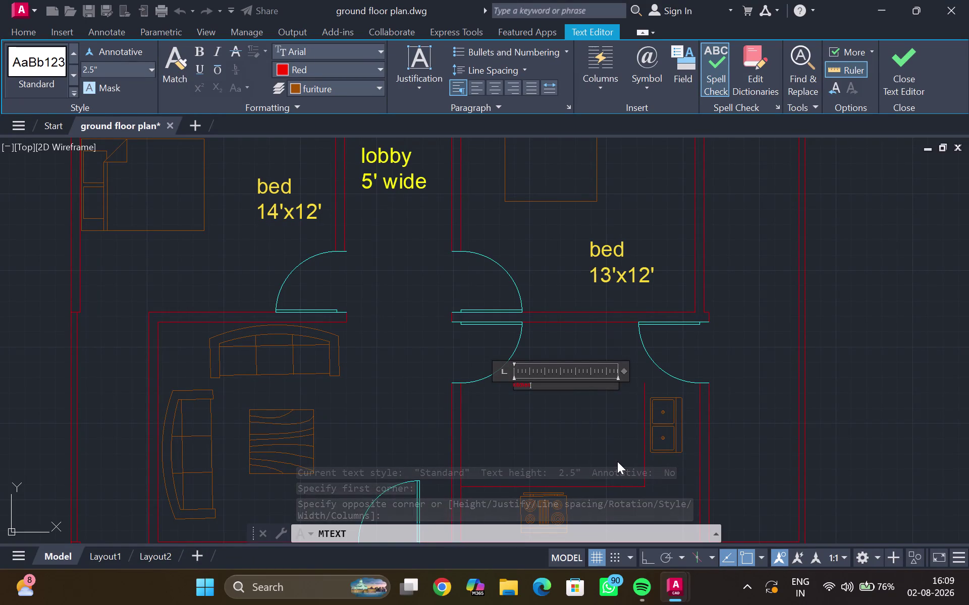
Clear the stray blank lines in the text editor and set the text colour to Yellow.
key(Return)
key(Return)
key(Return)
key(BackSpace)
key(BackSpace)
key(BackSpace)
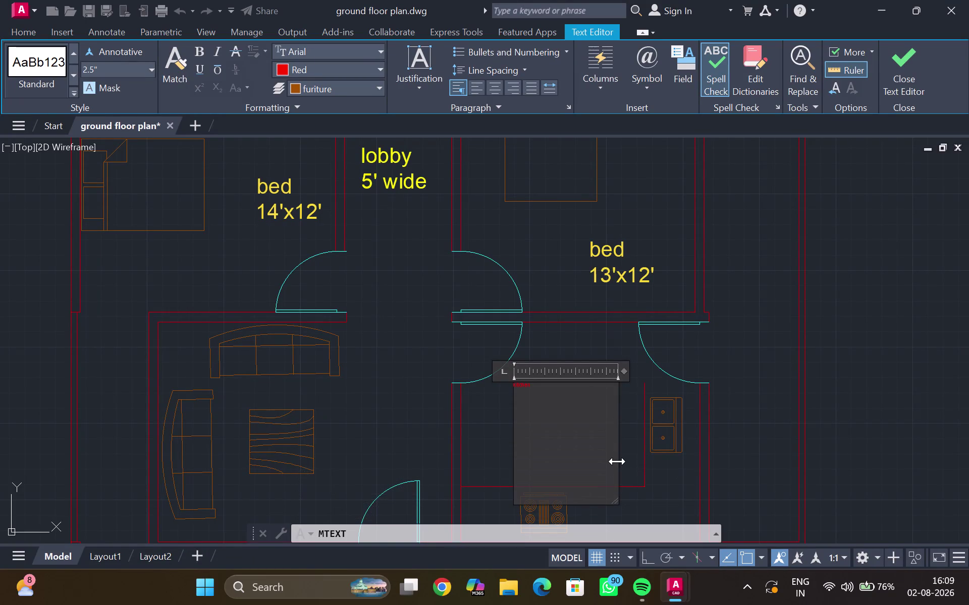
key(BackSpace)
key(BackSpace)
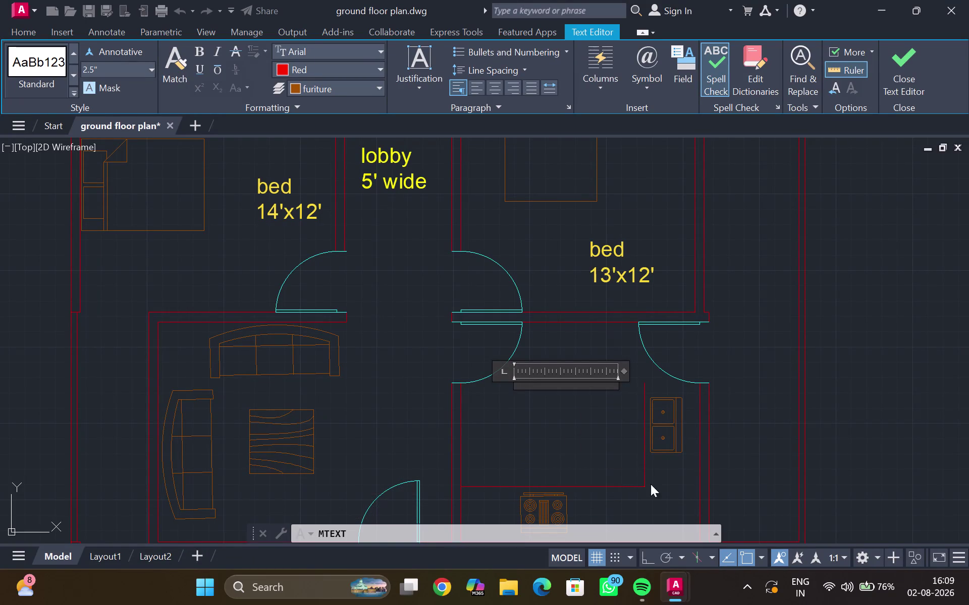
click(382, 71)
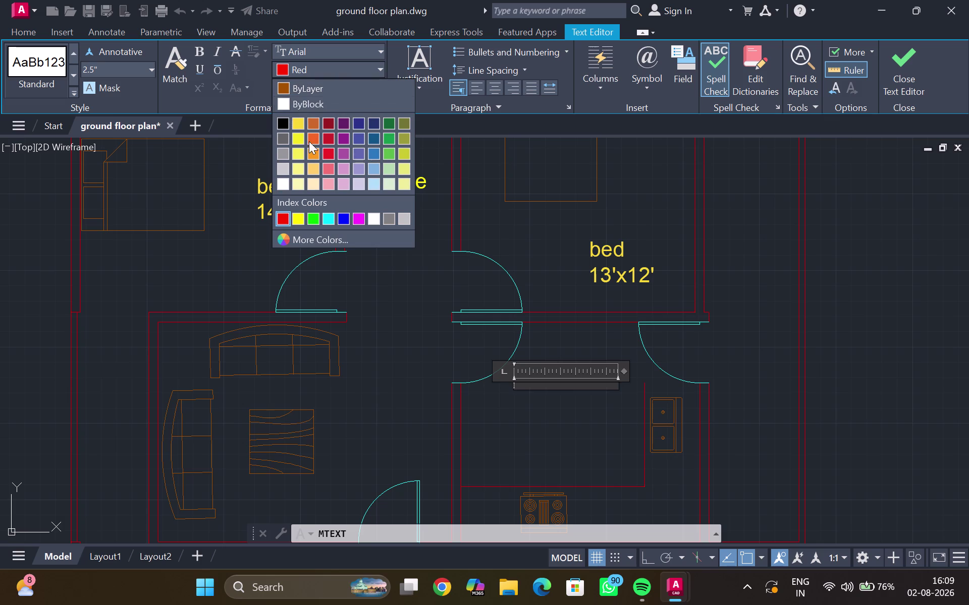
click(295, 212)
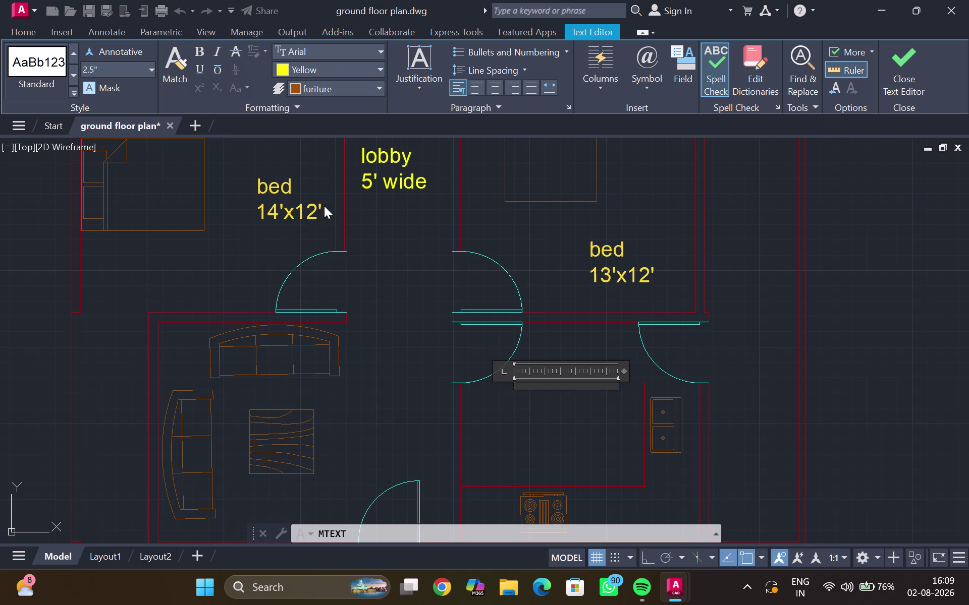
Type the kitchen label as "kitchen" with "13'x12'" on a second line.
text(kitch)
text(en)
key(Return)
text(13')
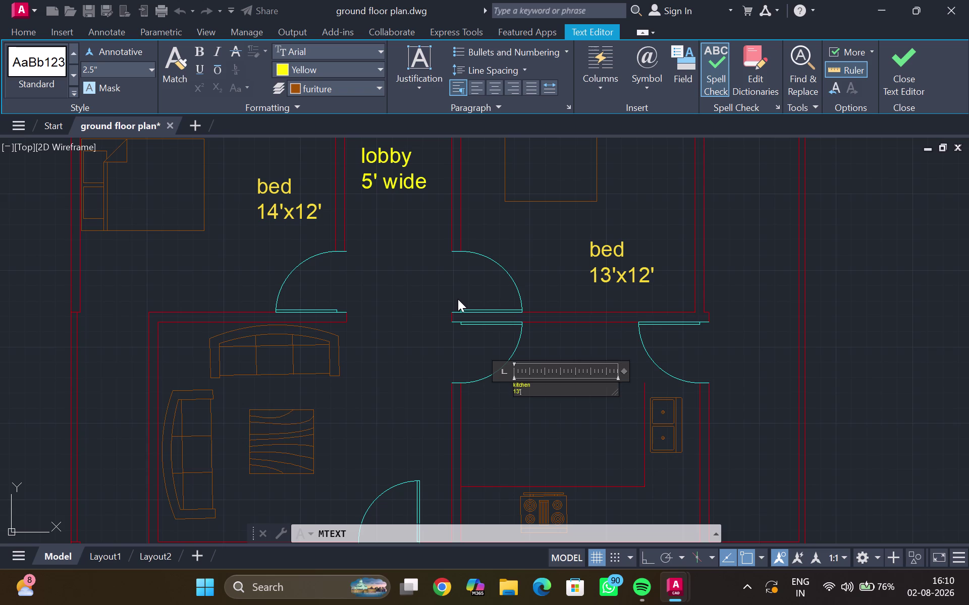
key(x)
text(12)
key(apostrophe)
drag(559, 385, 486, 371)
drag(485, 371, 487, 412)
drag(540, 394, 458, 332)
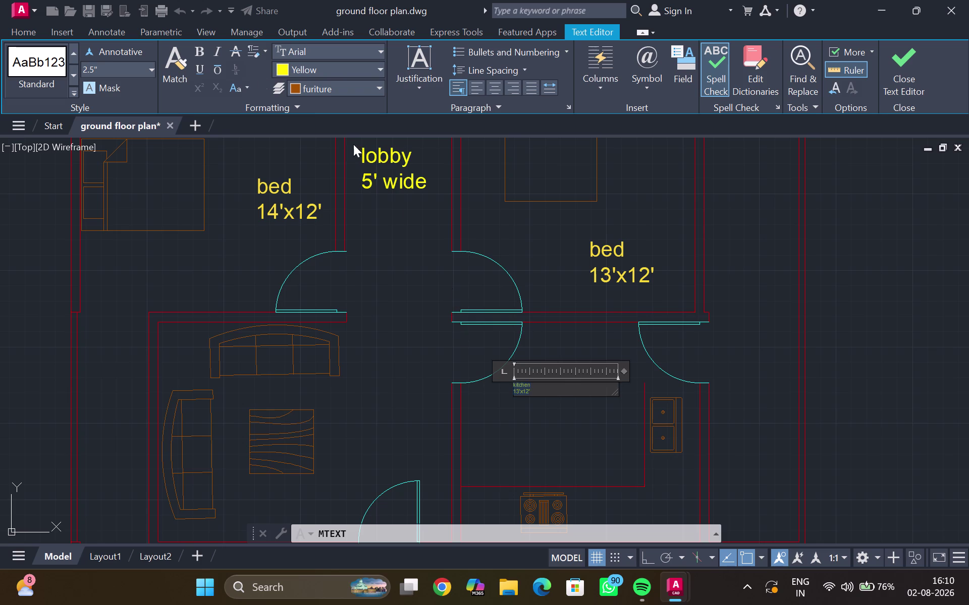
Set the kitchen label height to 10" and finish the label.
click(146, 67)
click(151, 67)
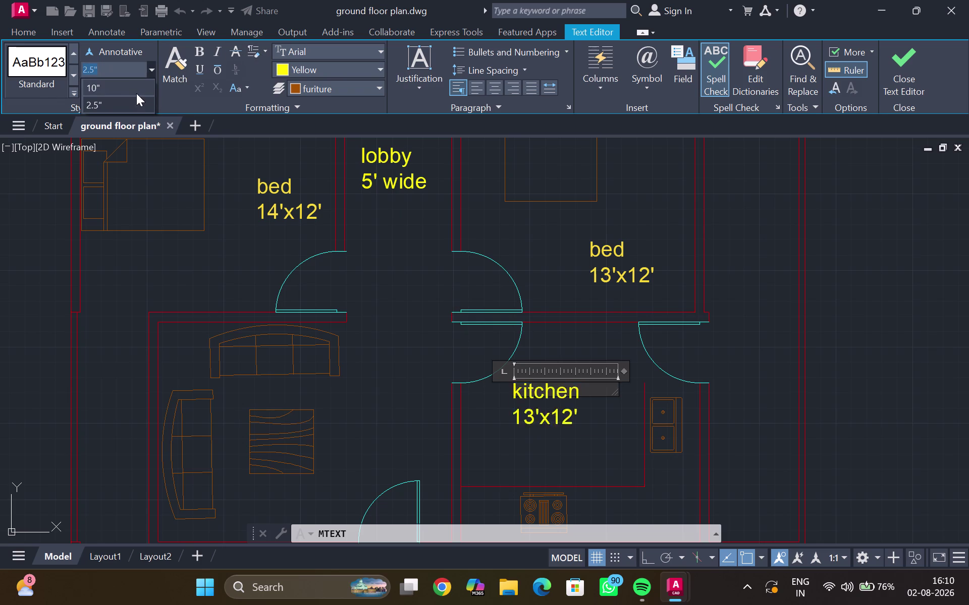
click(135, 91)
key(Return)
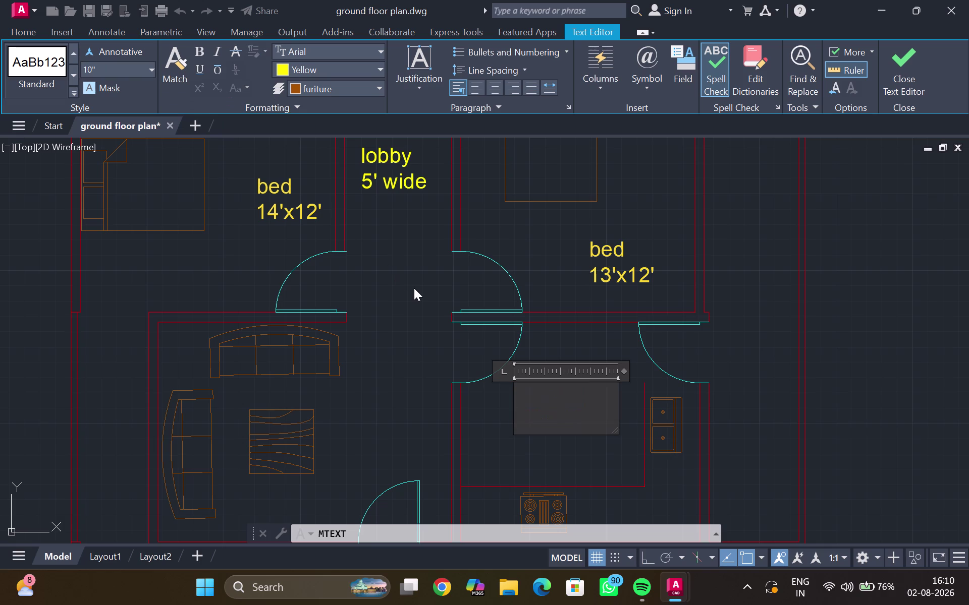
key(ctrl+z)
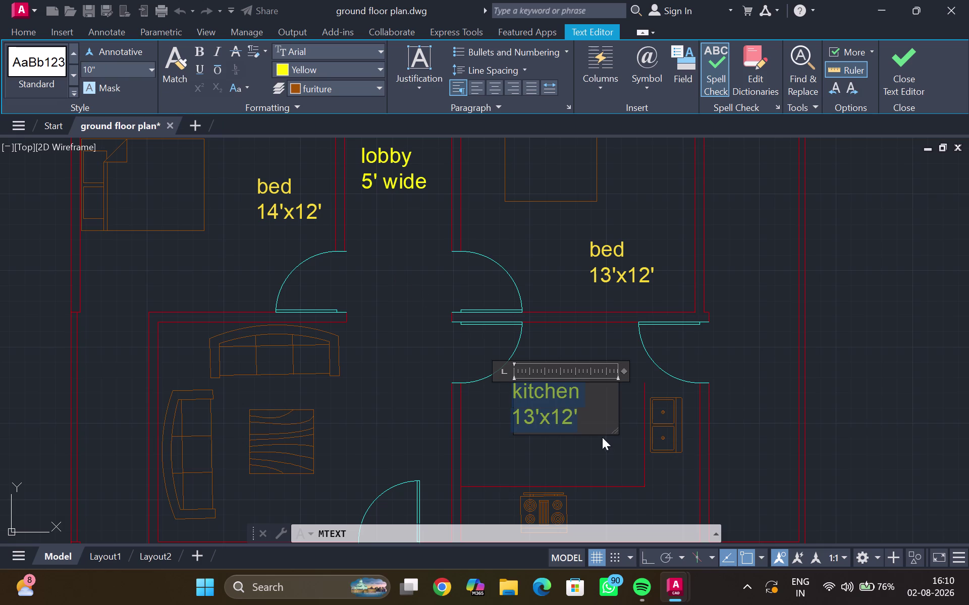
click(607, 452)
scroll(down, 3)
middle_drag(585, 418, 581, 346)
middle_drag(500, 352, 570, 365)
scroll(down, 3)
middle_drag(543, 347, 449, 286)
scroll(up, 3)
scroll(up, 3)
middle_drag(459, 335, 554, 376)
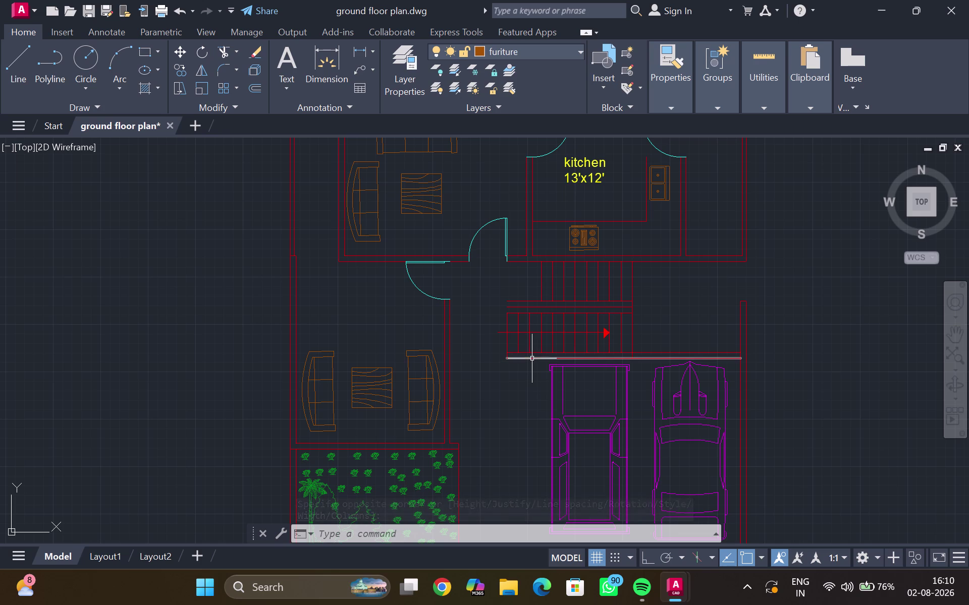
Pan down to the sofa room and staircase below the kitchen.
middle_click(485, 340)
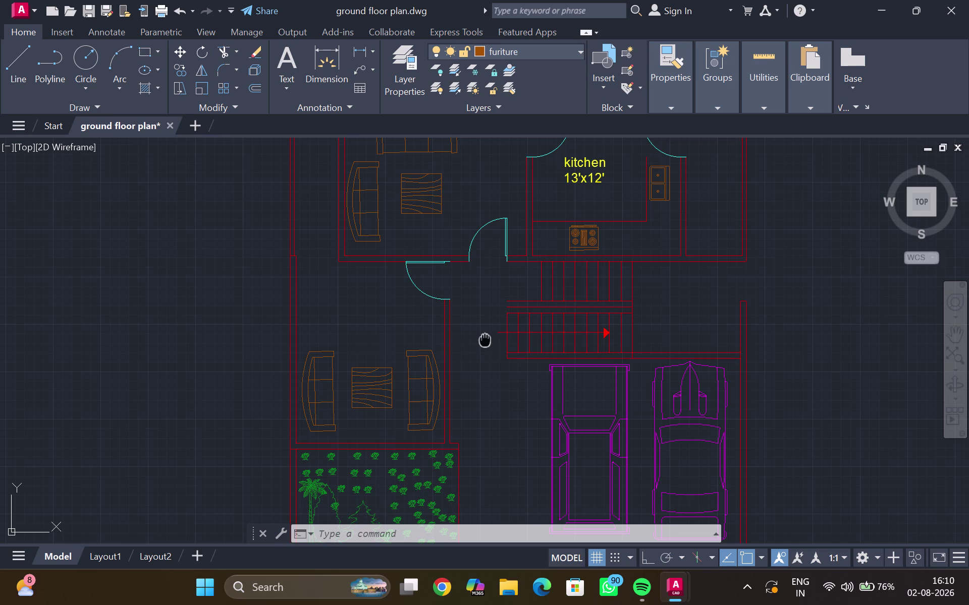
scroll(up, 3)
middle_drag(485, 299, 447, 327)
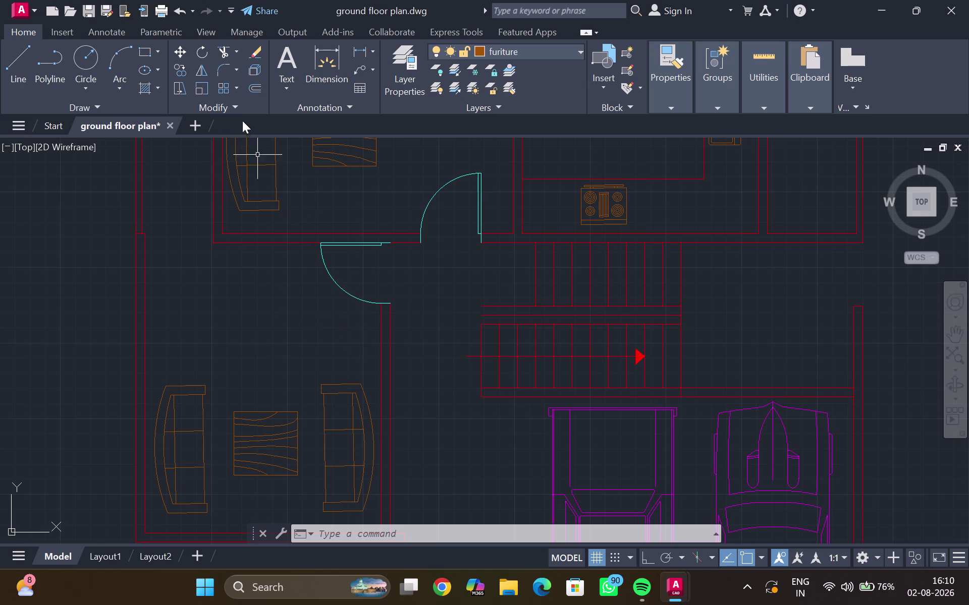
Draw a multiline text box in the sofa room and type a first draft of "drawing".
click(280, 67)
click(221, 304)
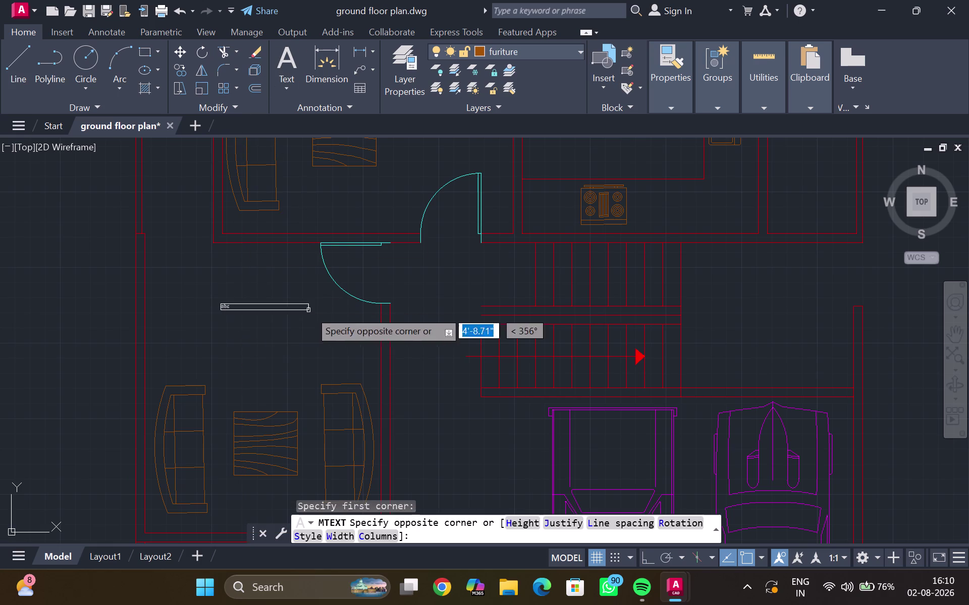
click(322, 373)
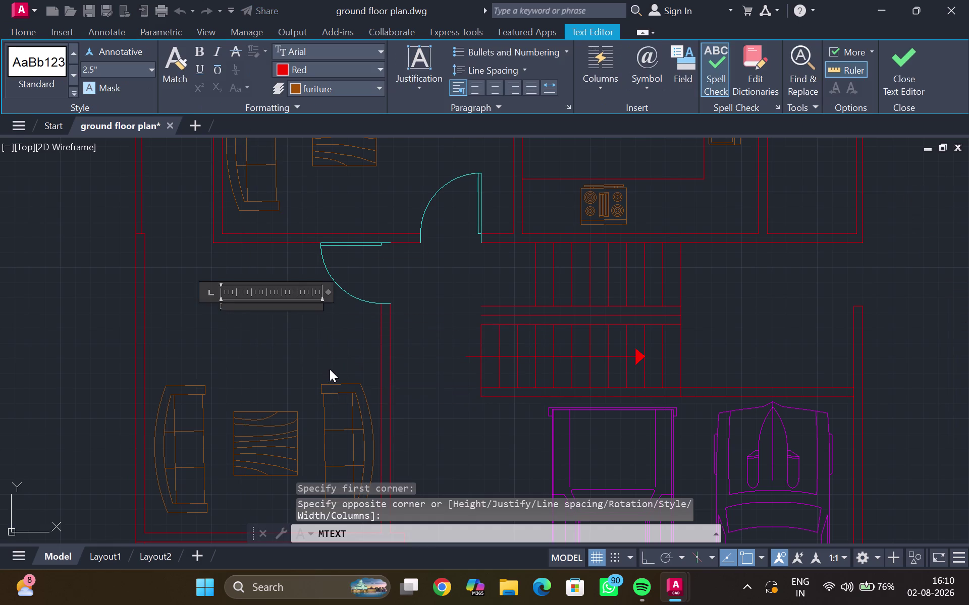
text(dra)
text(w)
text(ing)
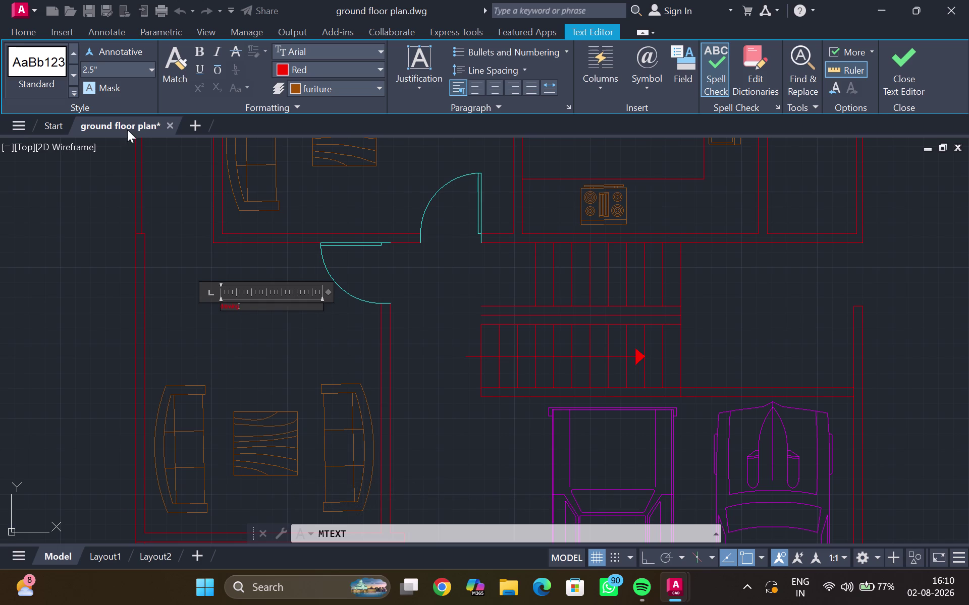
drag(249, 307, 27, 347)
key(BackSpace)
Set the text colour to Yellow and type "drawing" with "13'x16'" below it.
click(336, 71)
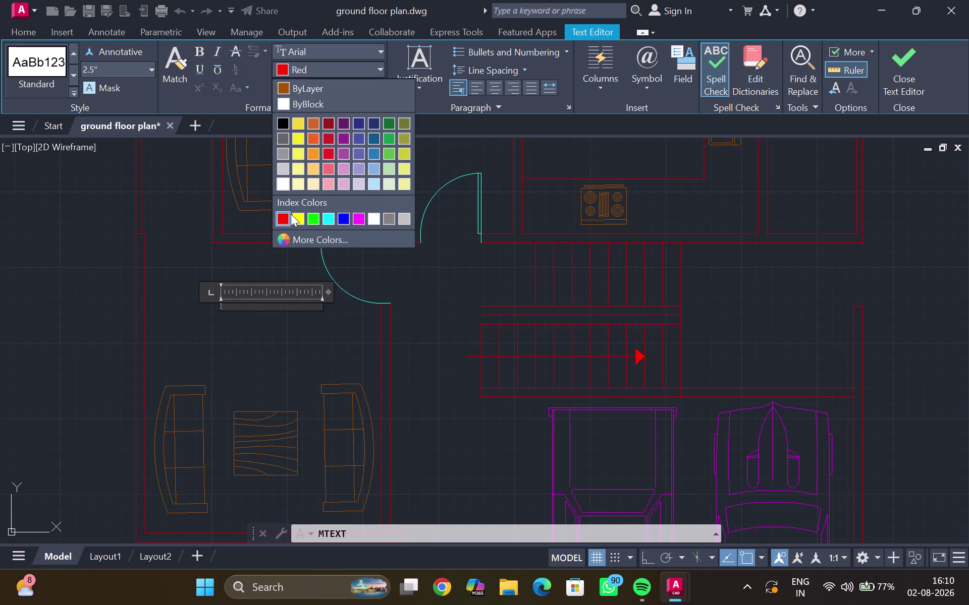
click(296, 217)
text(dr)
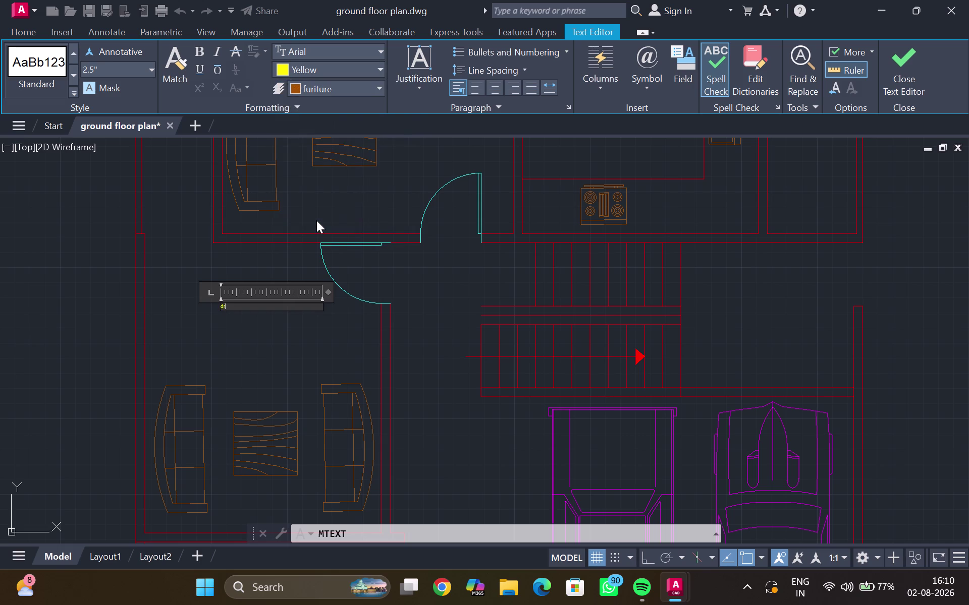
text(a)
text(win)
text(g)
key(Return)
text(1)
text(3)
key(apostrophe)
key(x)
text(1)
text(6')
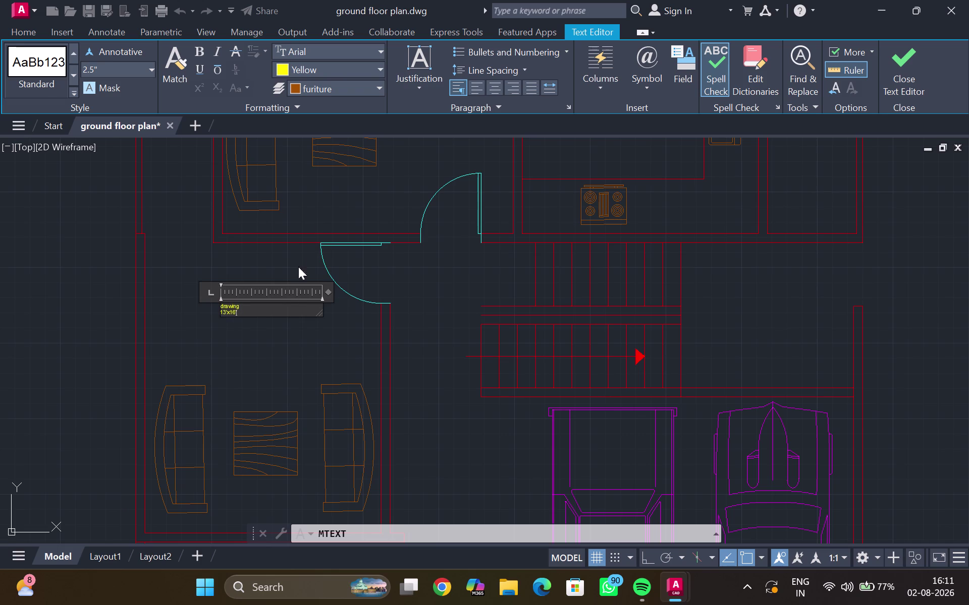
Select the label text, set its height to 10", and close the editor.
drag(287, 302, 110, 299)
drag(249, 311, 183, 297)
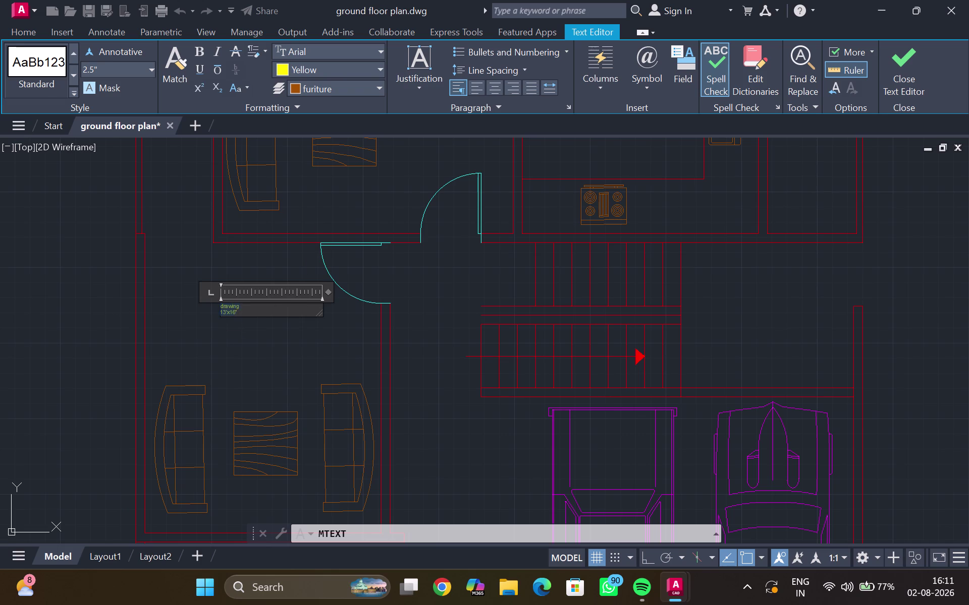
drag(183, 297, 178, 218)
drag(268, 315, 129, 258)
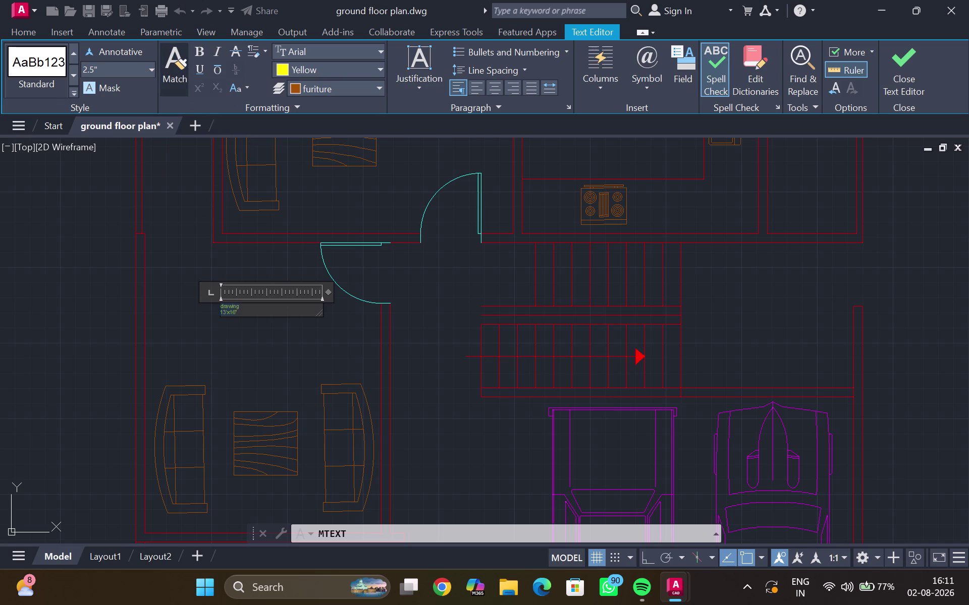
click(151, 71)
click(115, 90)
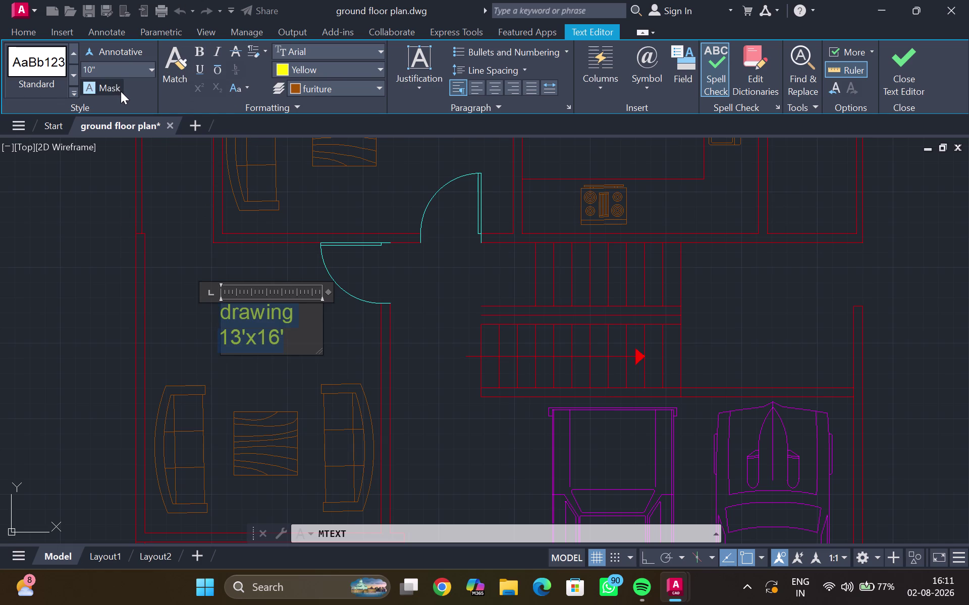
click(190, 347)
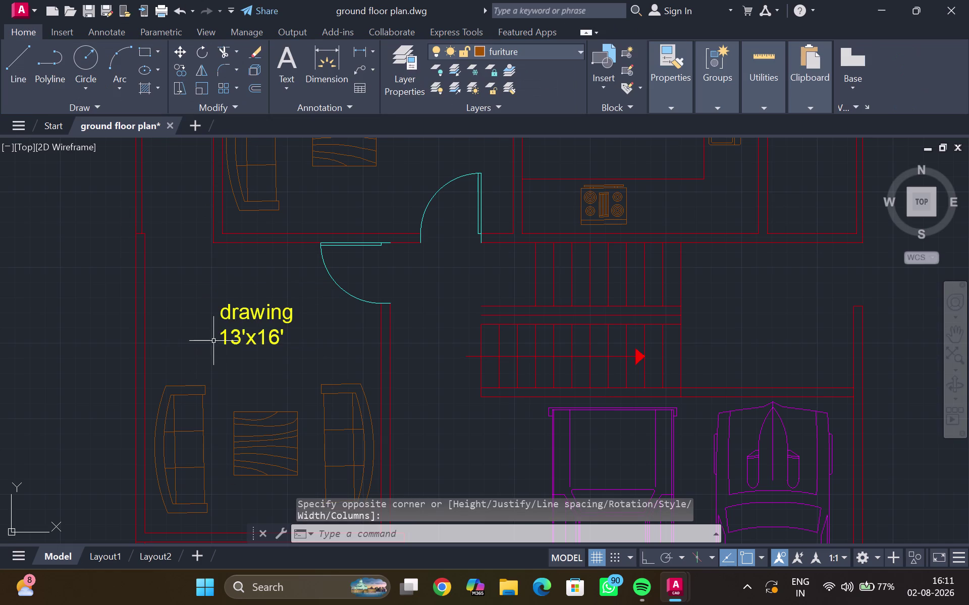
Zoom out over the whole labelled plan, then zoom back in on the bedrooms and kitchen.
scroll(down, 3)
middle_drag(265, 334, 270, 384)
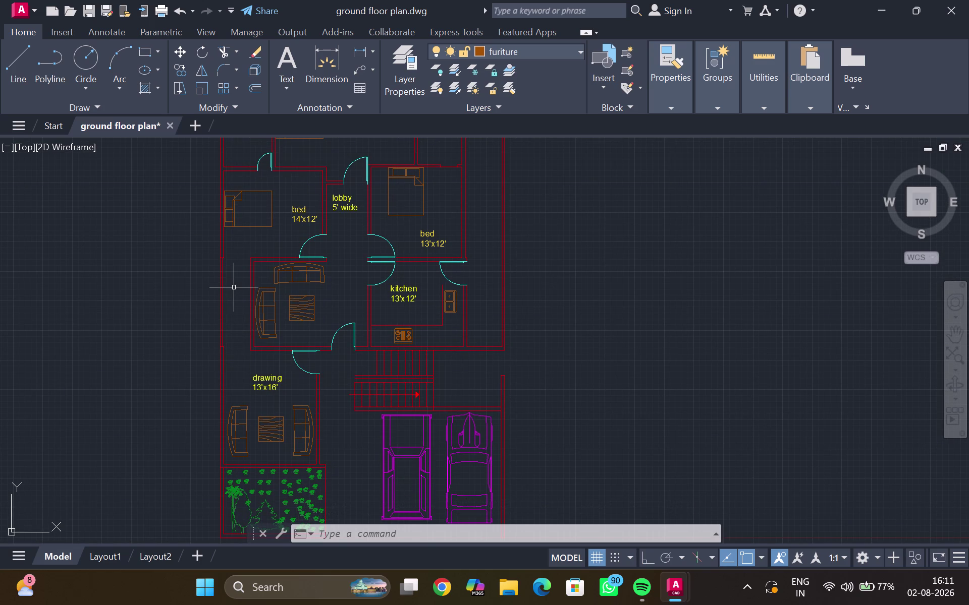
scroll(up, 3)
middle_drag(235, 286, 243, 342)
scroll(up, 3)
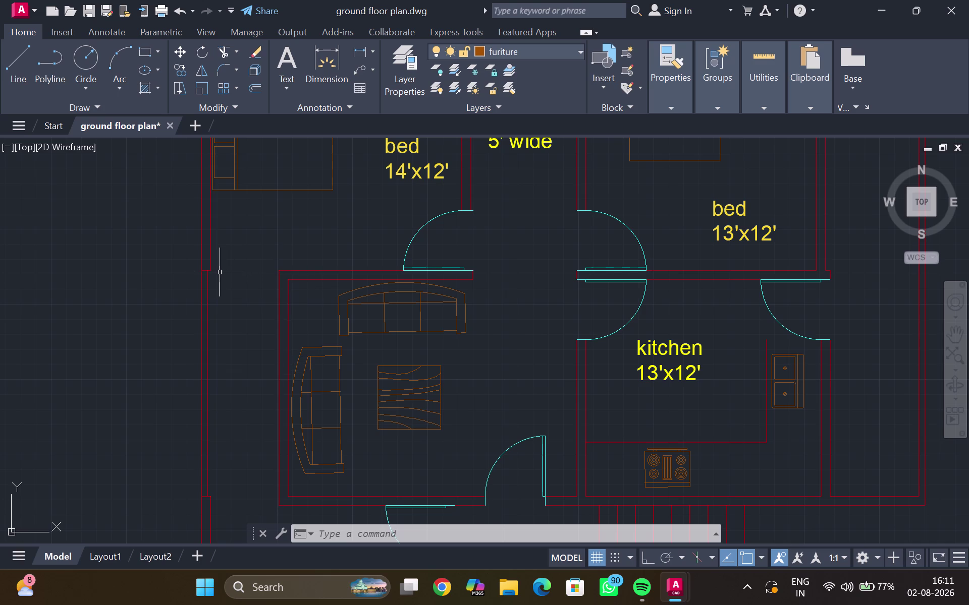
Draw a 2" line from the wall corner, then cancel the line command.
key(l)
key(Return)
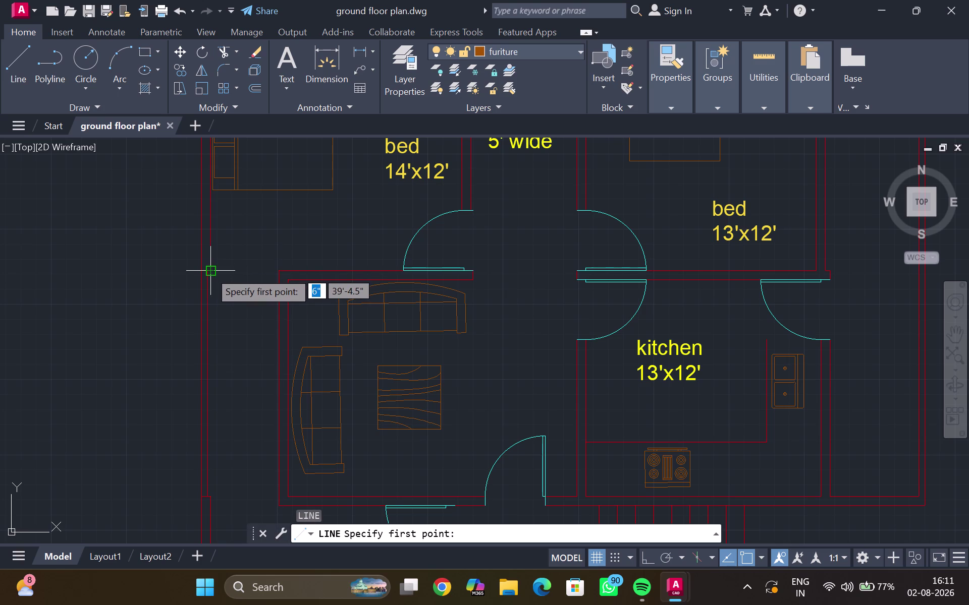
click(209, 271)
click(274, 269)
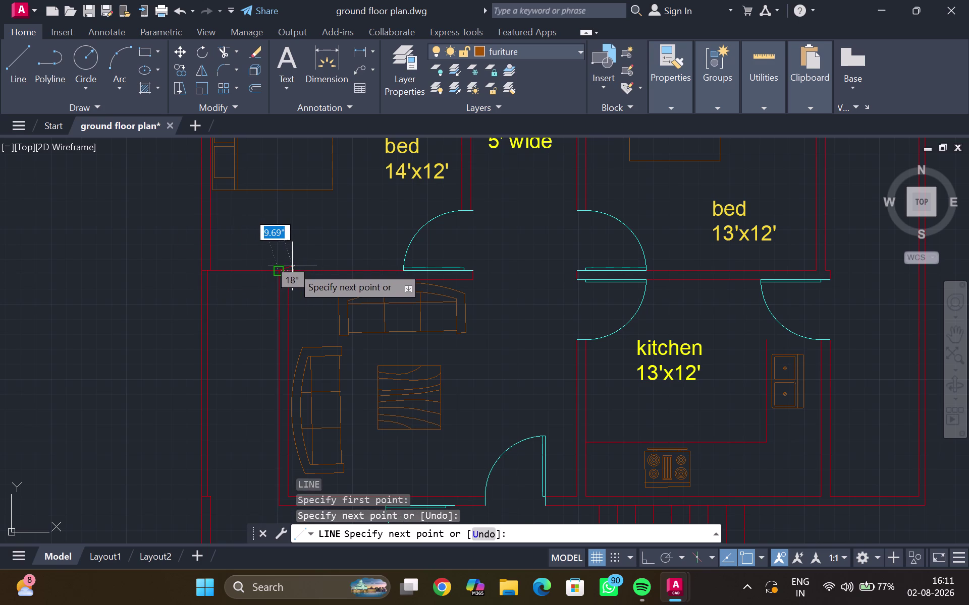
key(2)
key(shift+quotedbl)
key(Return)
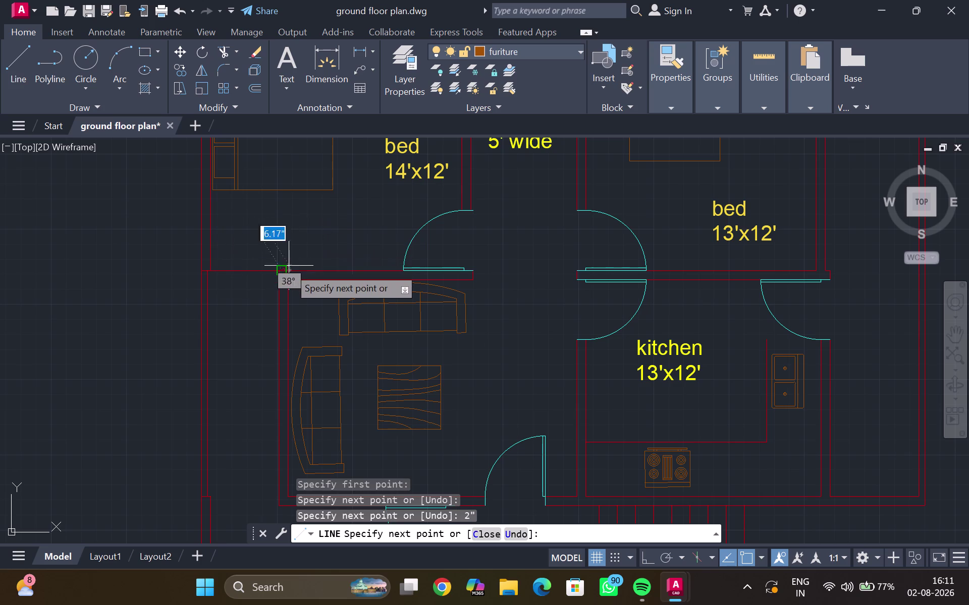
key(Escape)
Zoom in and delete the stray short line.
scroll(up, 3)
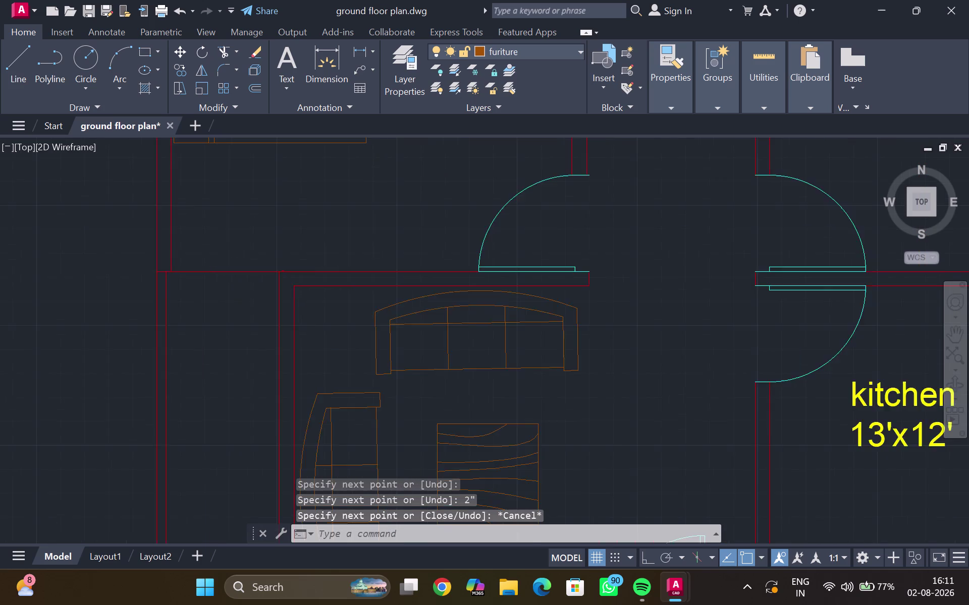
scroll(up, 3)
scroll(up, 3)
scroll(up, 3)
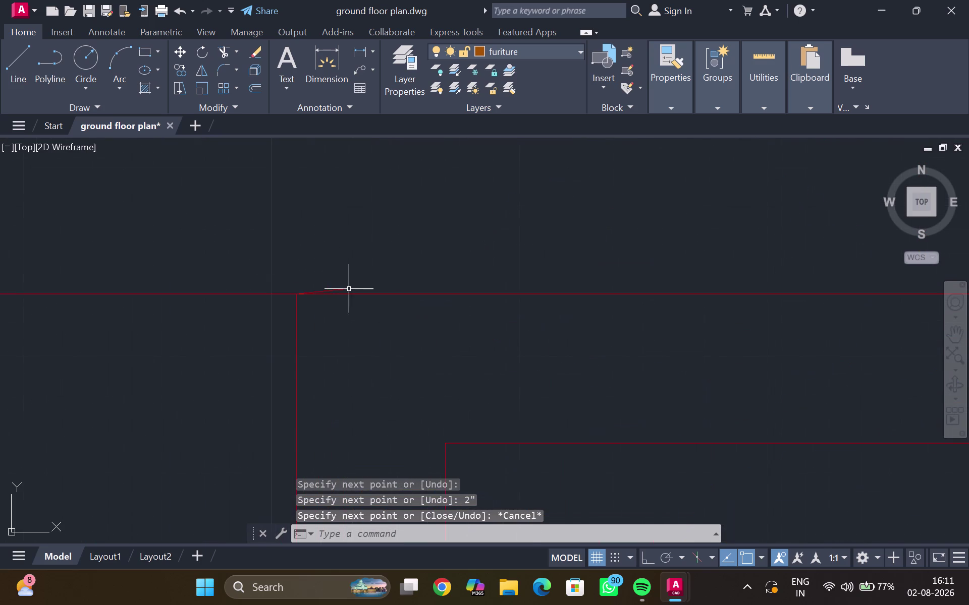
click(344, 289)
key(Delete)
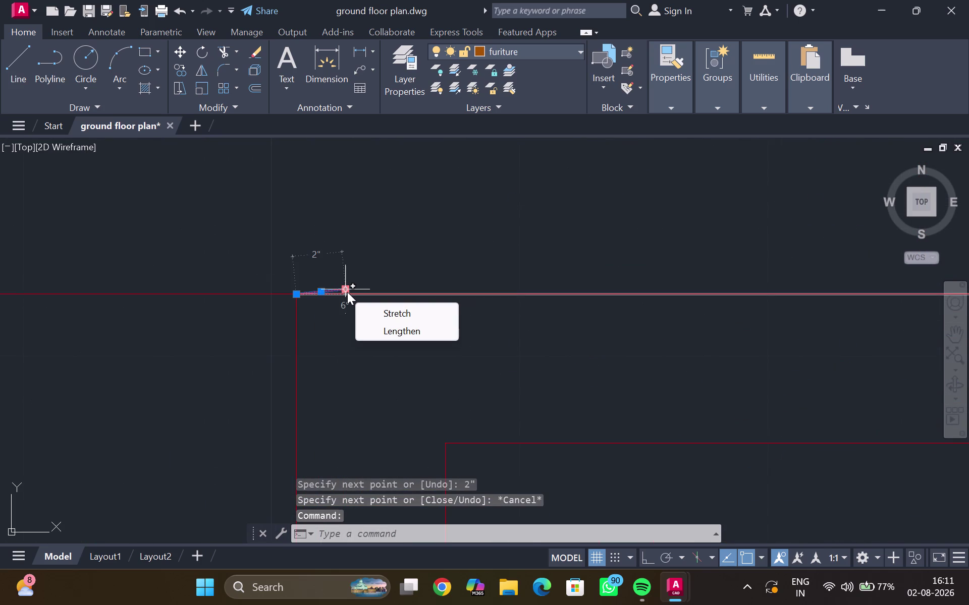
key(Delete)
key(BackSpace)
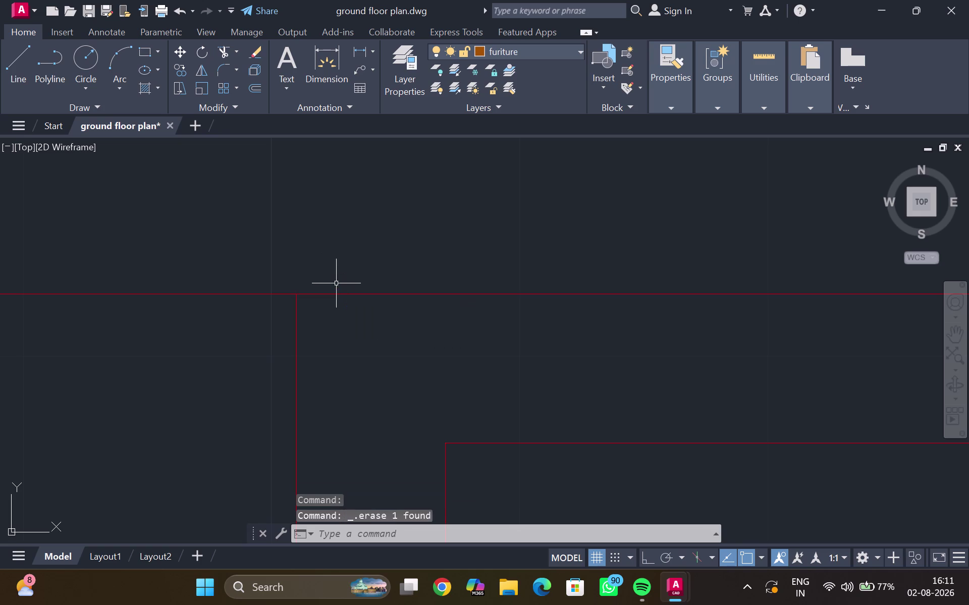
Draw a new 2" line starting at the wall corner.
key(l)
key(Return)
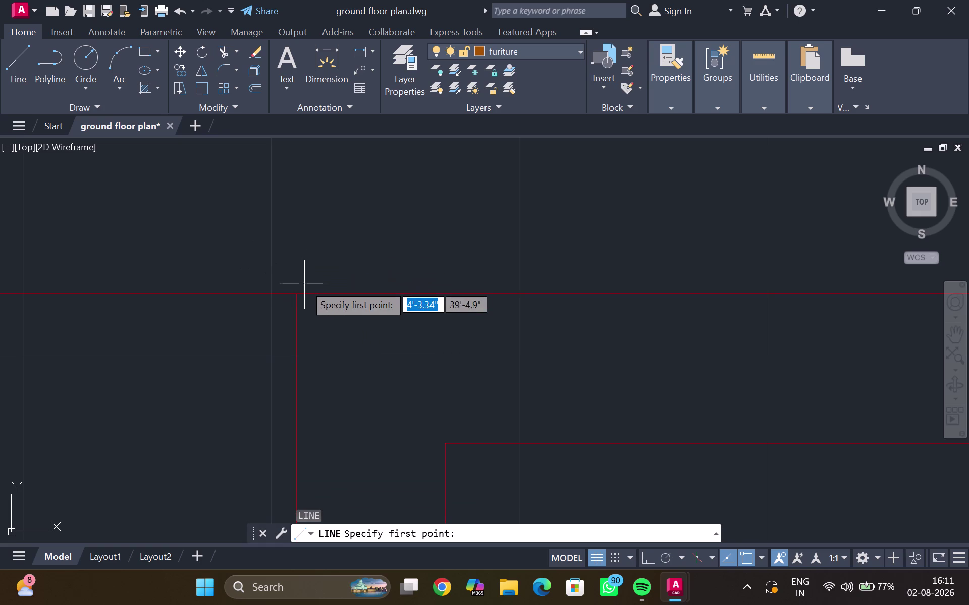
click(297, 296)
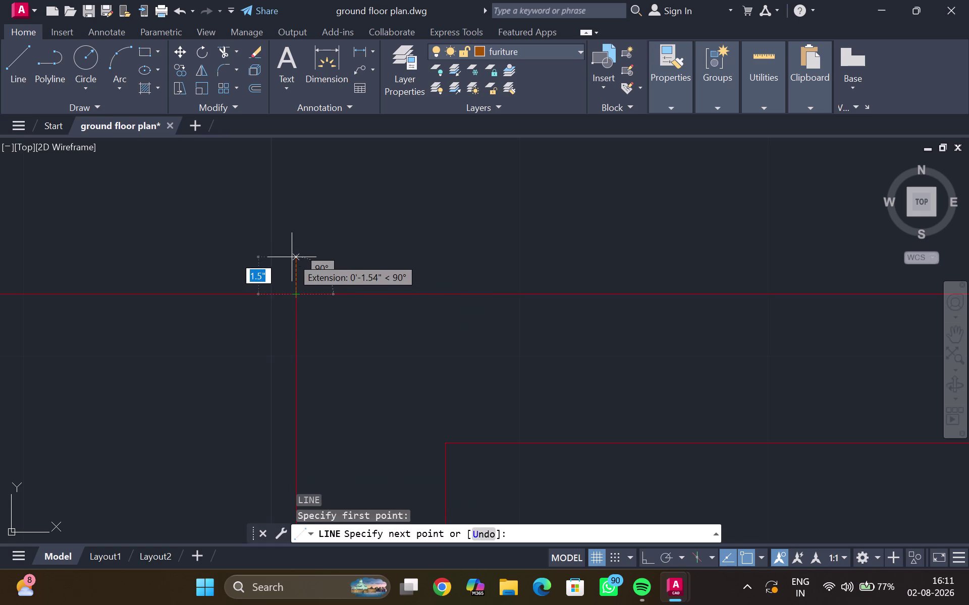
text(2')
key(BackSpace)
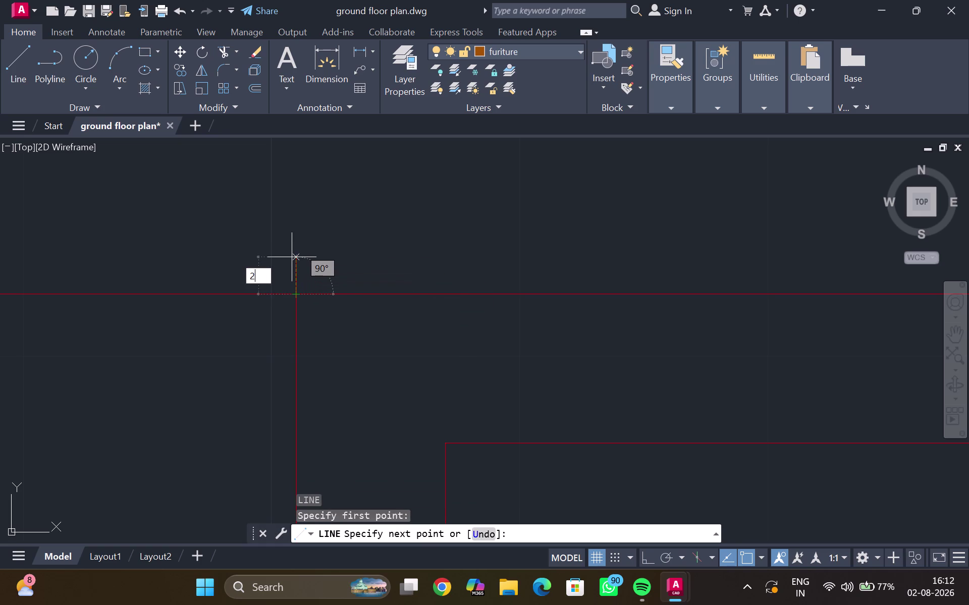
key(shift+quotedbl)
key(Return)
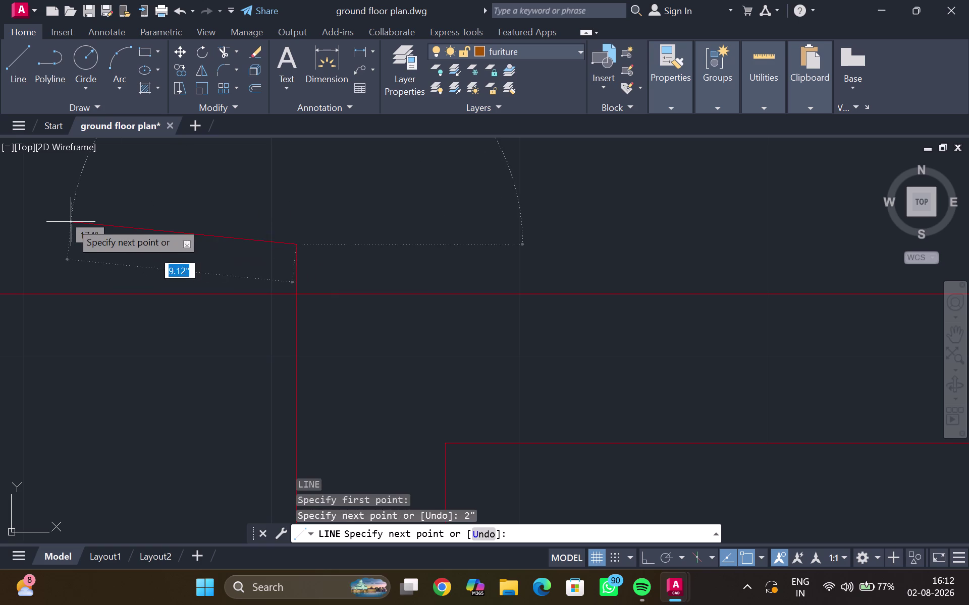
Shift the view across the plan, turn on Ortho mode, and end the line.
scroll(down, 3)
middle_drag(34, 248, 251, 241)
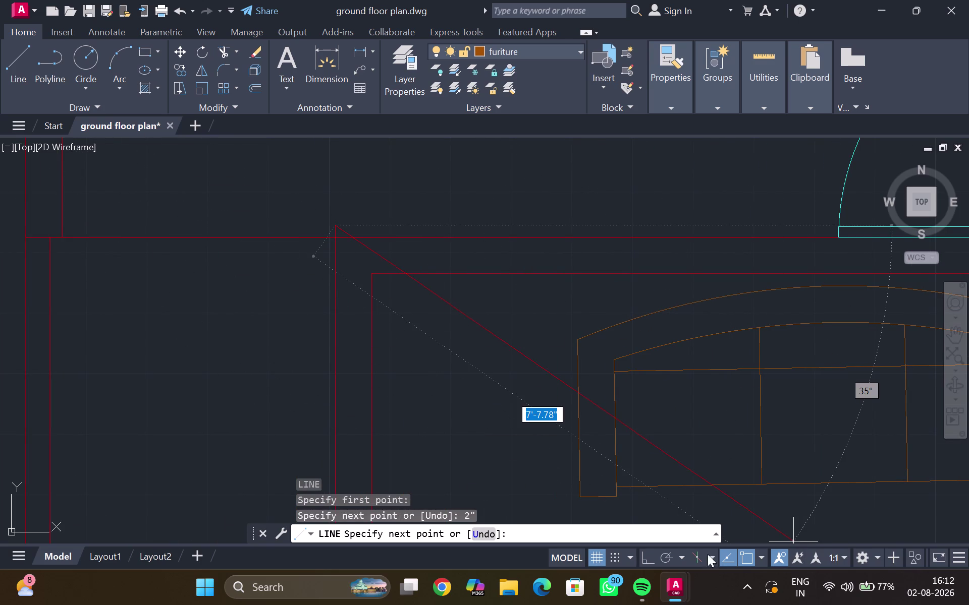
click(645, 557)
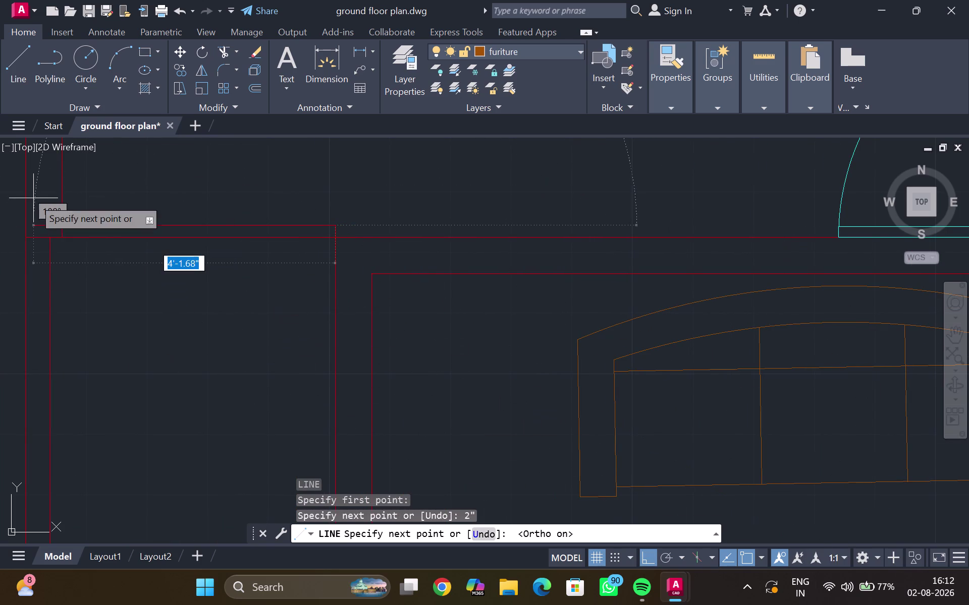
click(38, 200)
key(Escape)
Trim away the extra line piece with TRIM.
key(t)
key(e)
key(Return)
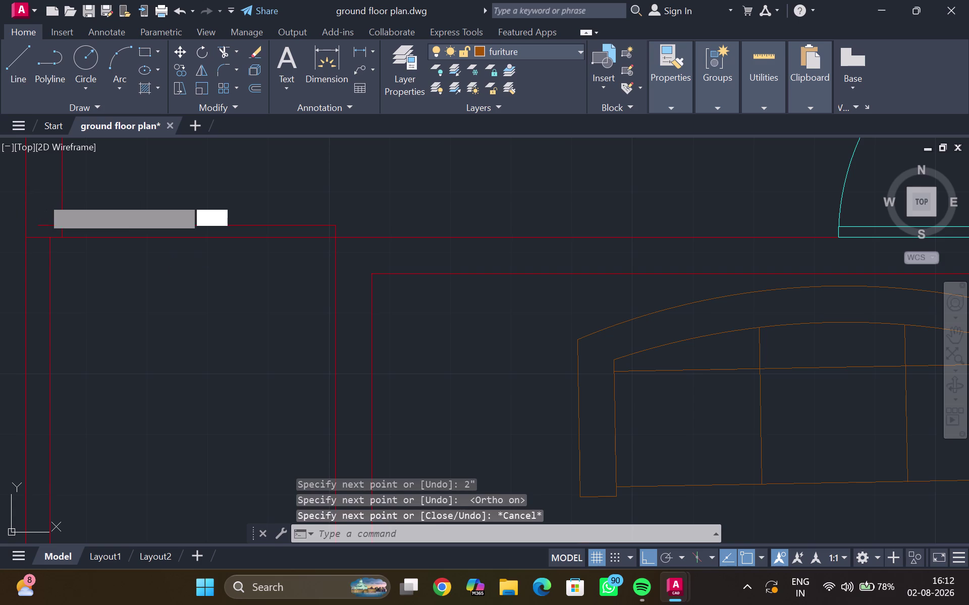
key(Escape)
text(tr)
key(Return)
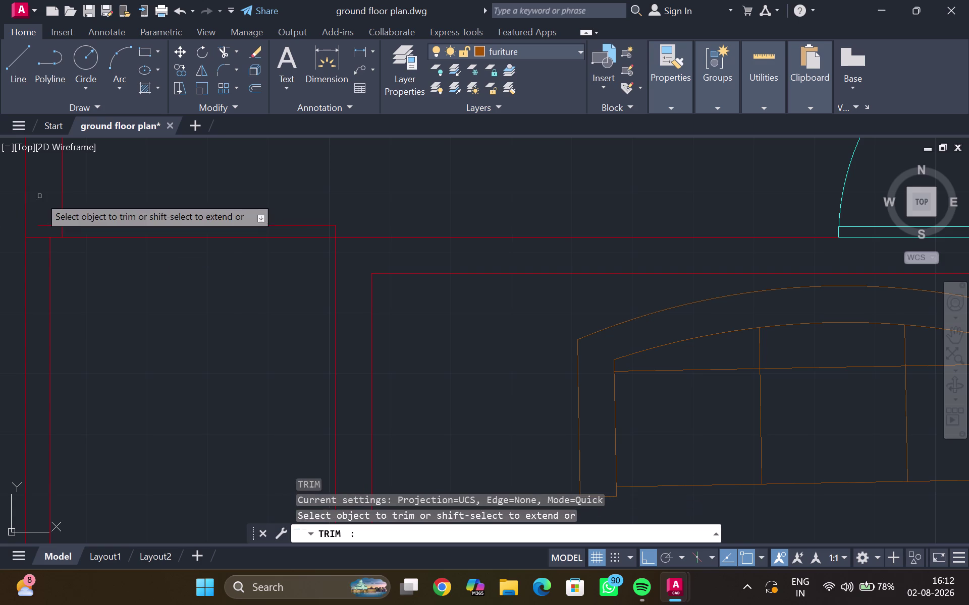
click(49, 224)
scroll(down, 3)
key(Escape)
Draw a wall line near the doorway from the left wall to the inner wall corner.
middle_drag(62, 344, 65, 331)
scroll(up, 3)
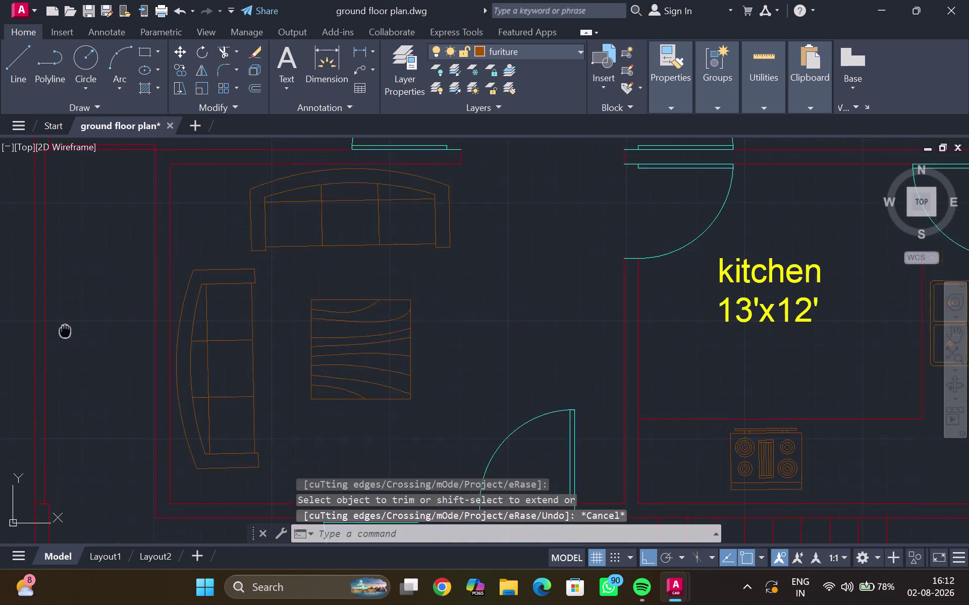
middle_drag(65, 331, 75, 274)
middle_drag(82, 430, 79, 318)
middle_drag(96, 359, 93, 337)
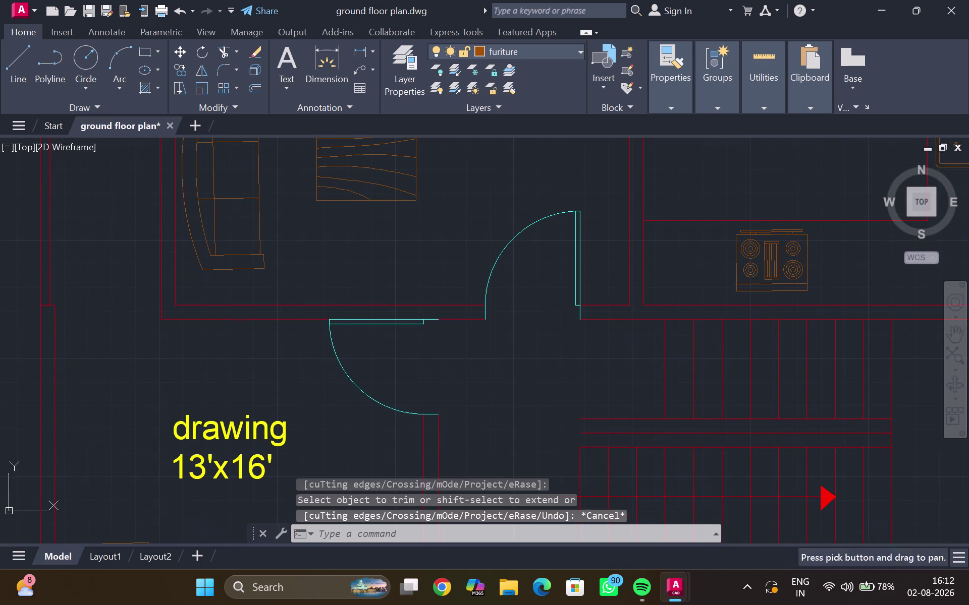
key(l)
key(Return)
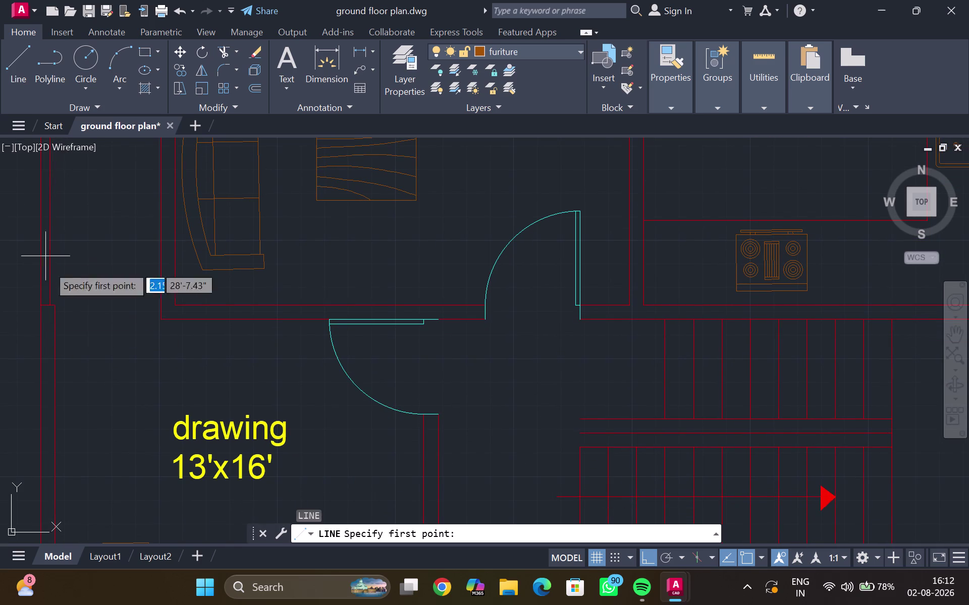
click(55, 305)
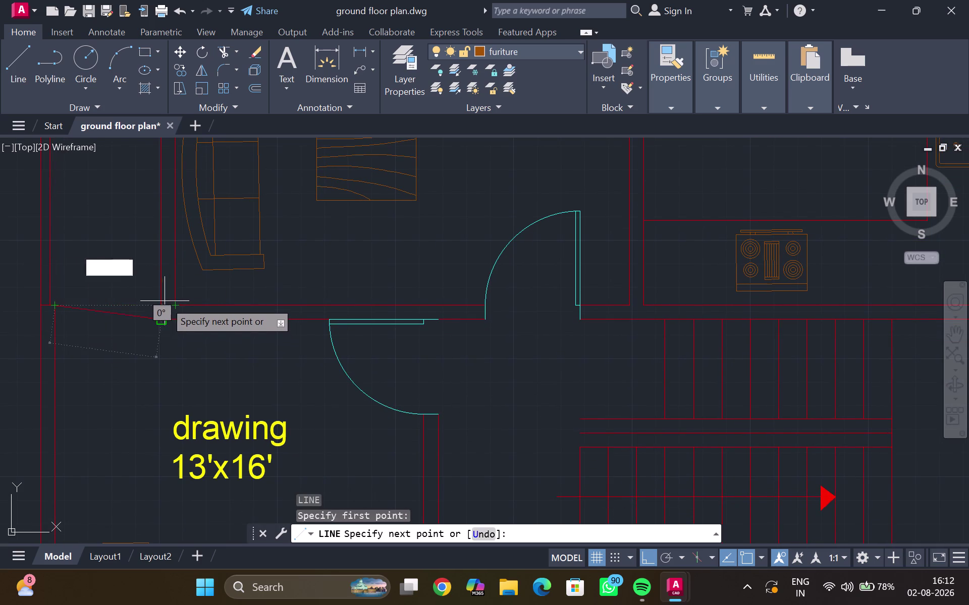
click(172, 304)
key(Escape)
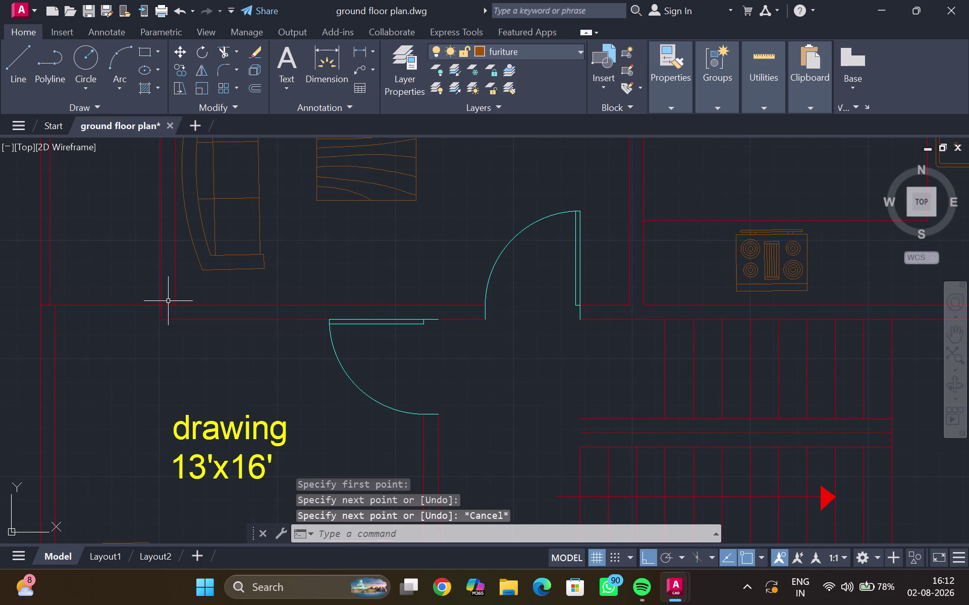
Trim the overhanging wall segment and begin offsetting the new short wall line.
key(t)
key(r)
key(Return)
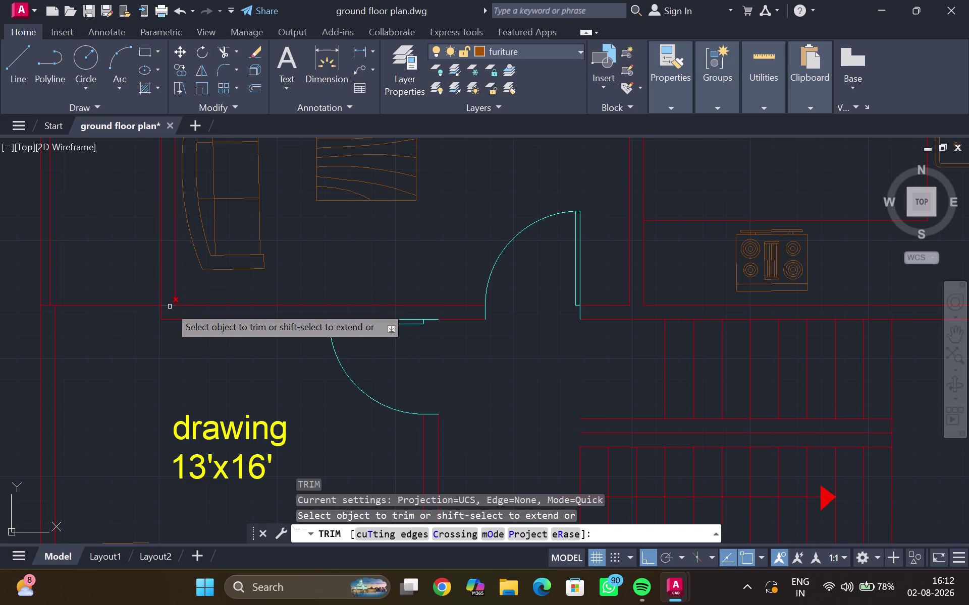
click(170, 306)
key(Escape)
click(139, 307)
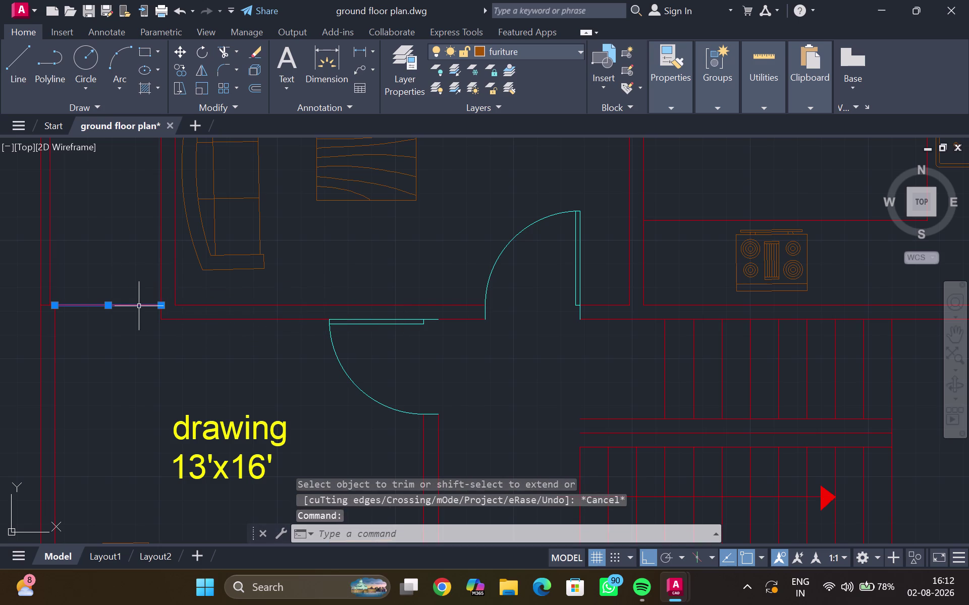
key(o)
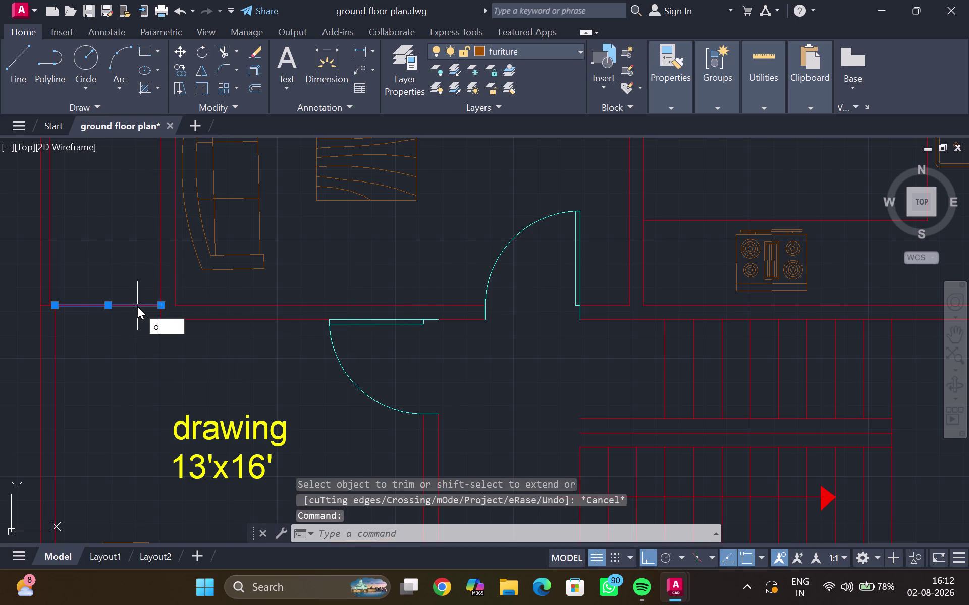
key(Return)
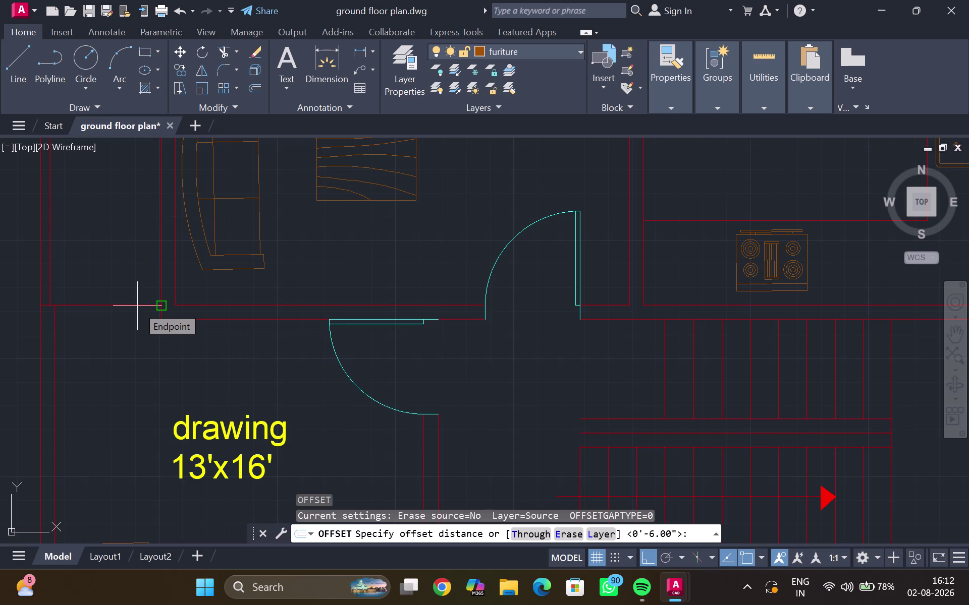
Offset the doorway wall line by 2 inches.
key(2)
key(shift+quotedbl)
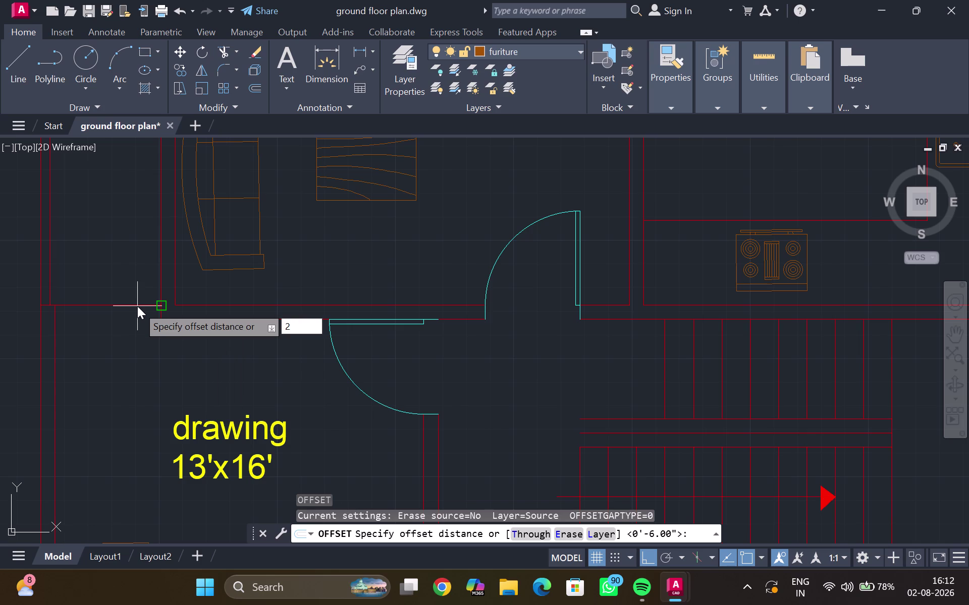
key(Return)
click(119, 327)
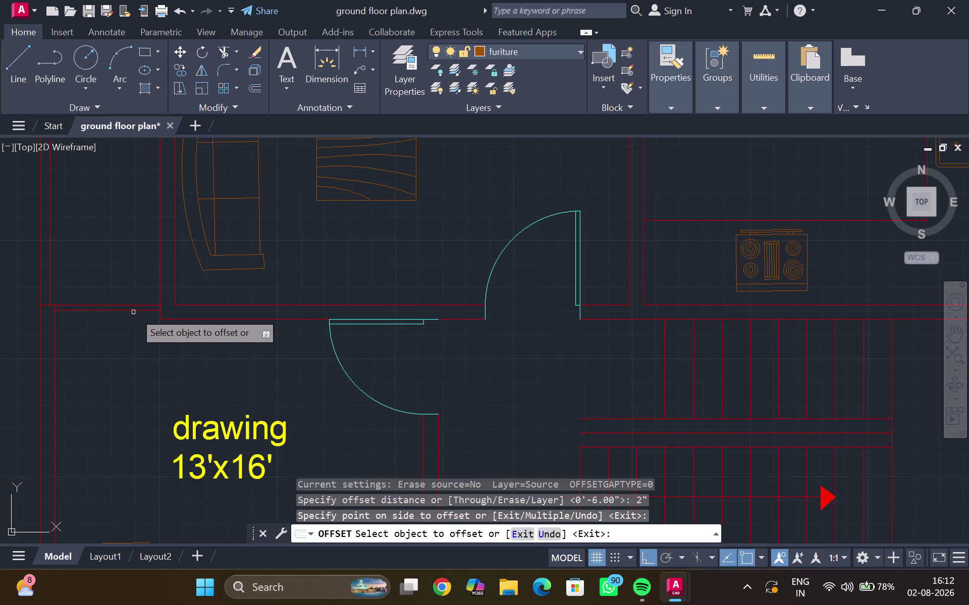
click(134, 312)
click(130, 323)
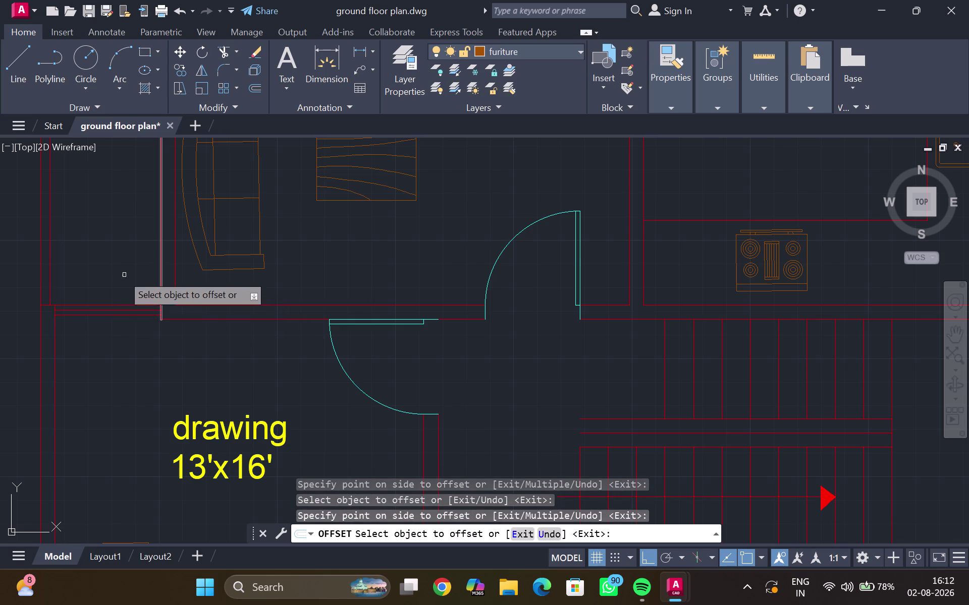
key(Escape)
Offset the top-left wall line by 2 inches, placing the copy above it.
scroll(down, 3)
middle_drag(112, 245, 109, 317)
scroll(up, 3)
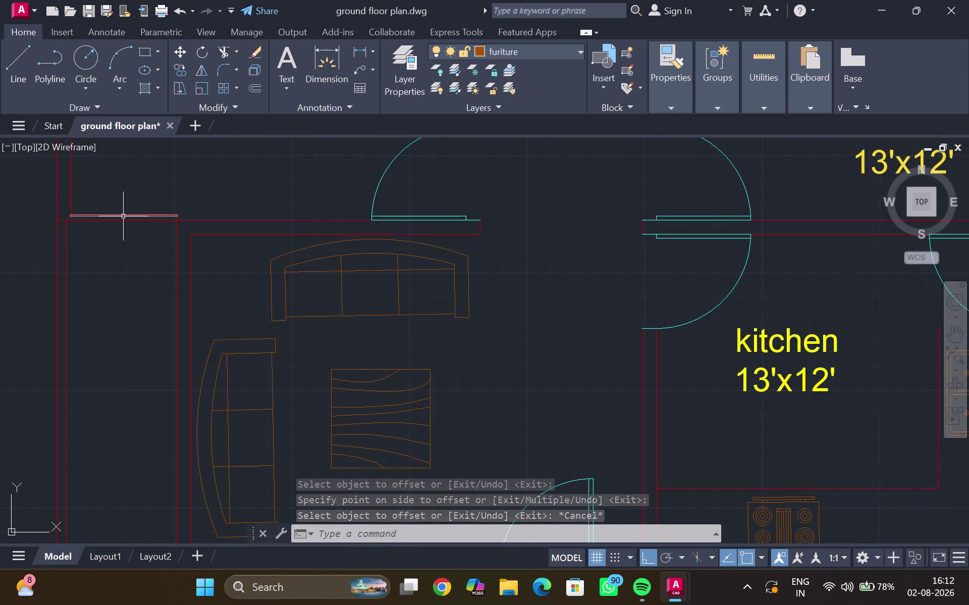
key(o)
key(Return)
scroll(up, 3)
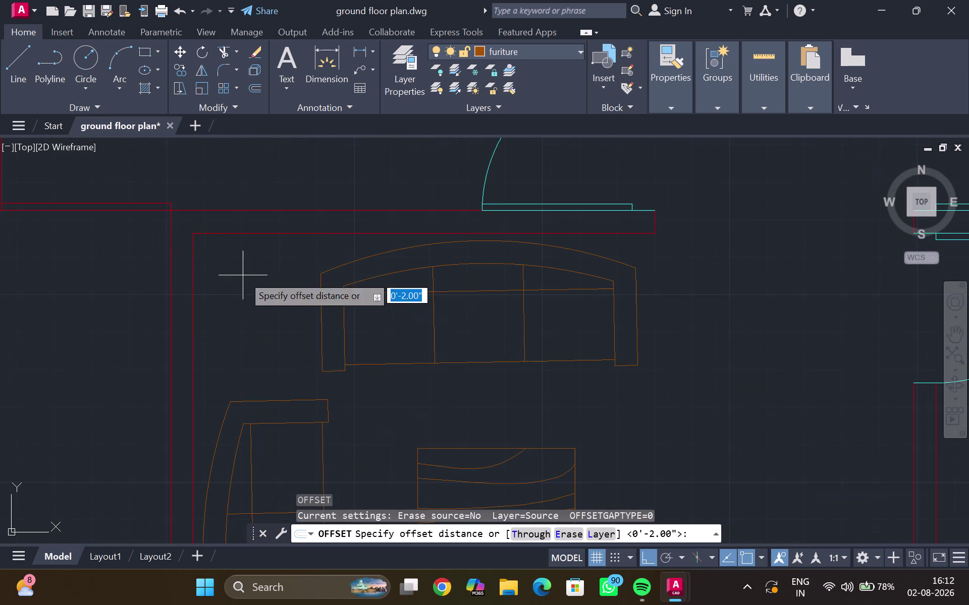
click(121, 203)
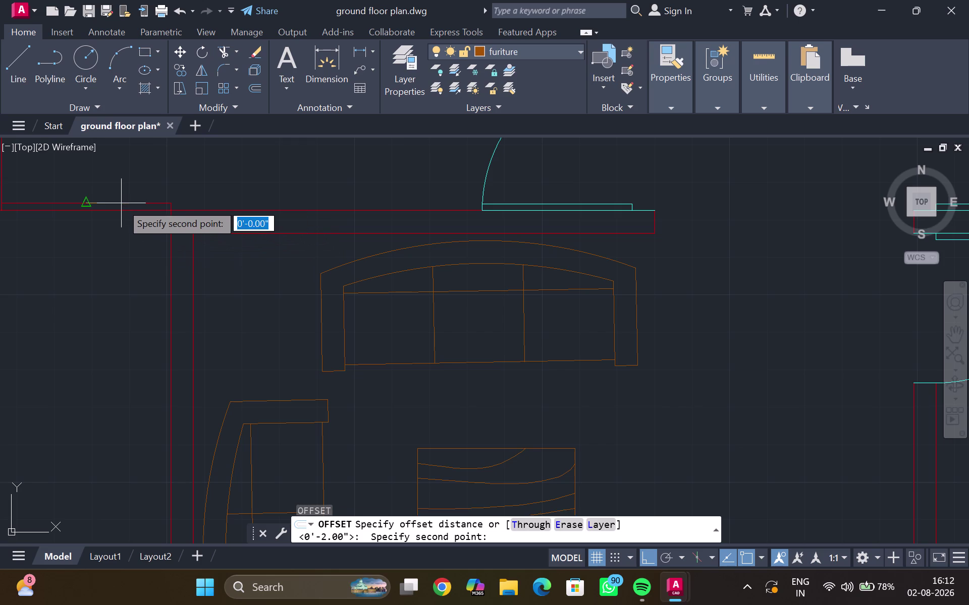
click(115, 186)
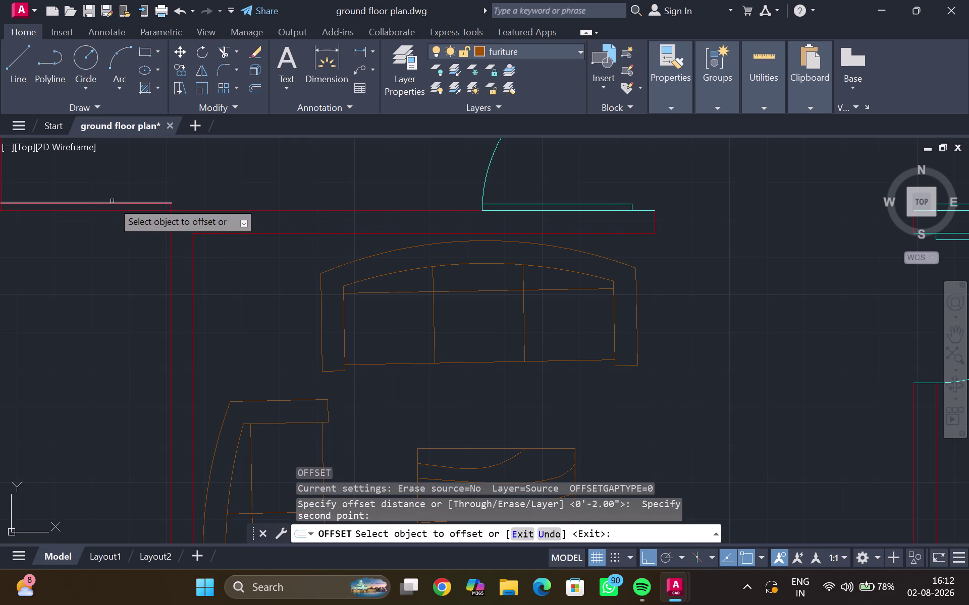
click(112, 201)
key(2)
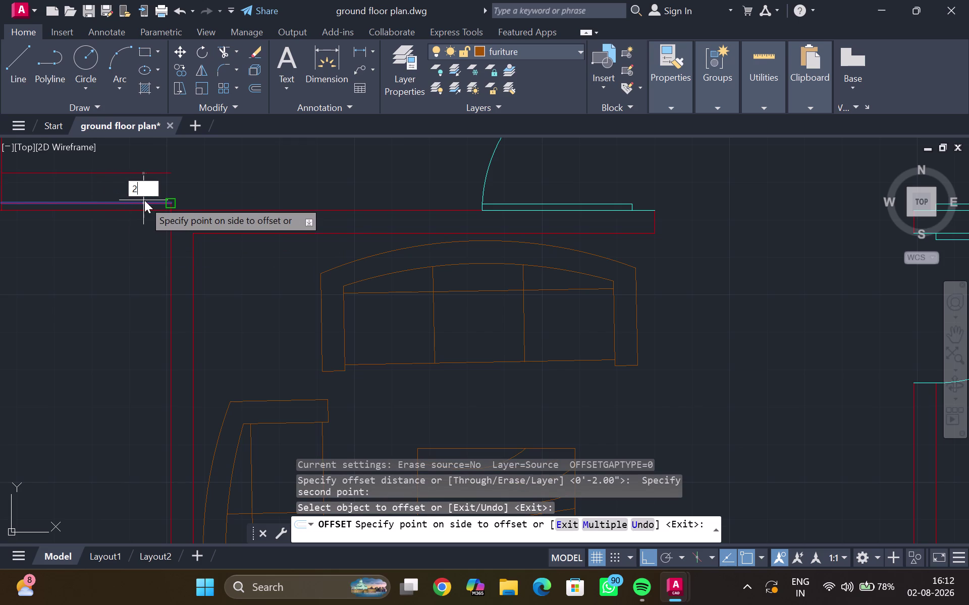
key(shift+quotedbl)
key(Return)
click(144, 201)
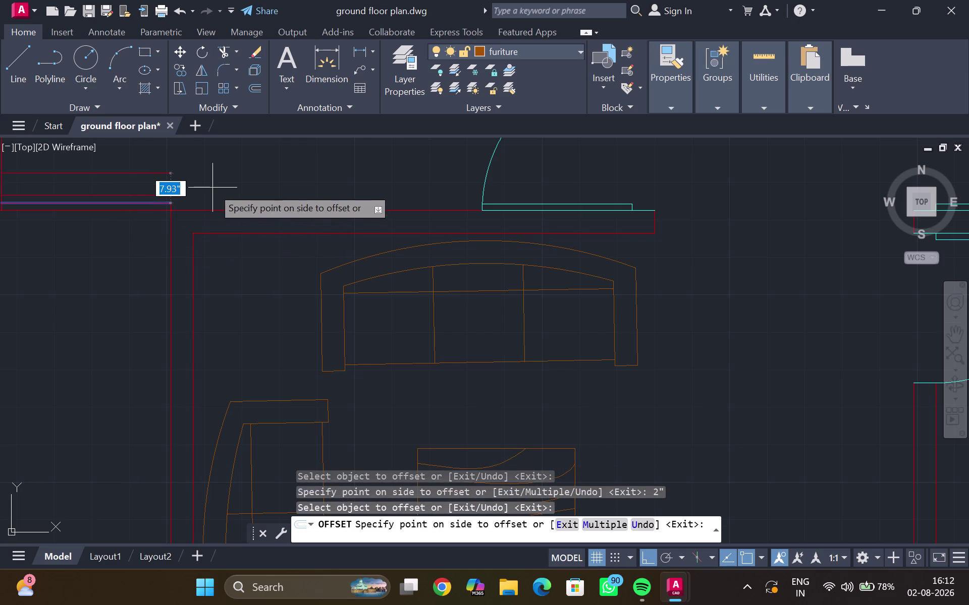
key(Escape)
Start a new line at the wall end, then cancel it.
scroll(up, 3)
key(l)
key(Return)
scroll(up, 3)
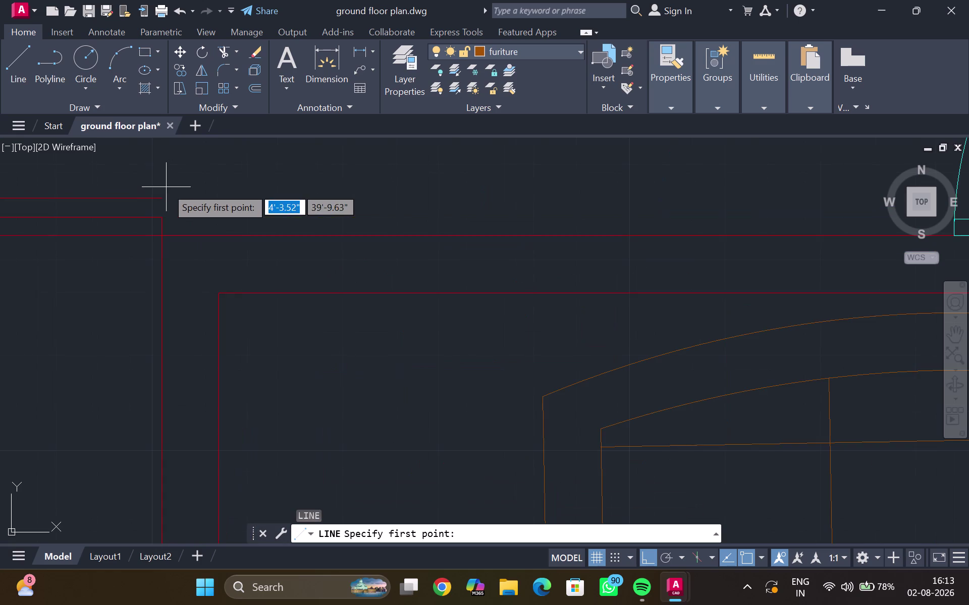
drag(157, 198, 160, 202)
click(163, 216)
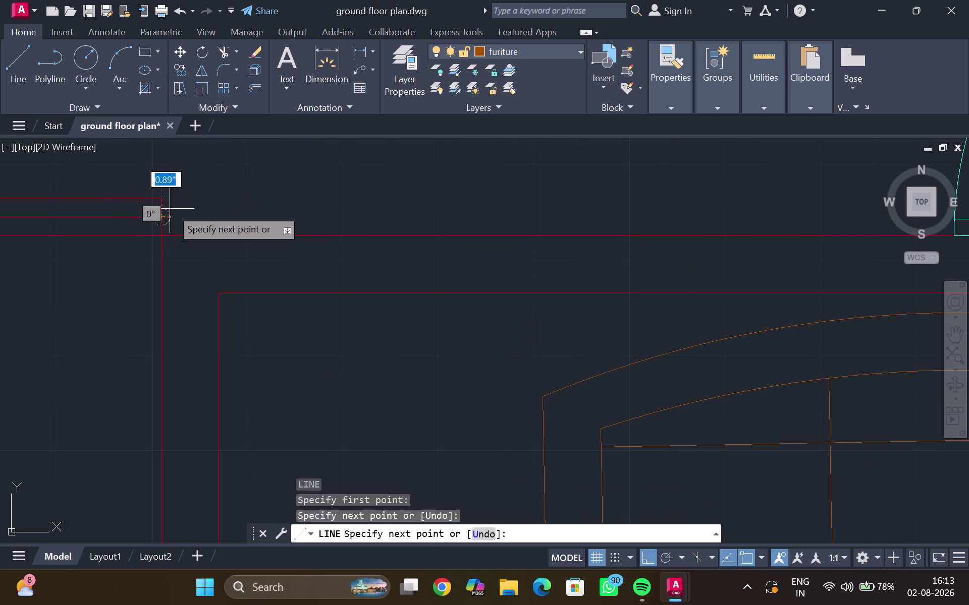
key(Escape)
scroll(down, 3)
Pan to the open room left of the drawing room and start a multiline text box there.
middle_drag(191, 298, 180, 290)
scroll(down, 3)
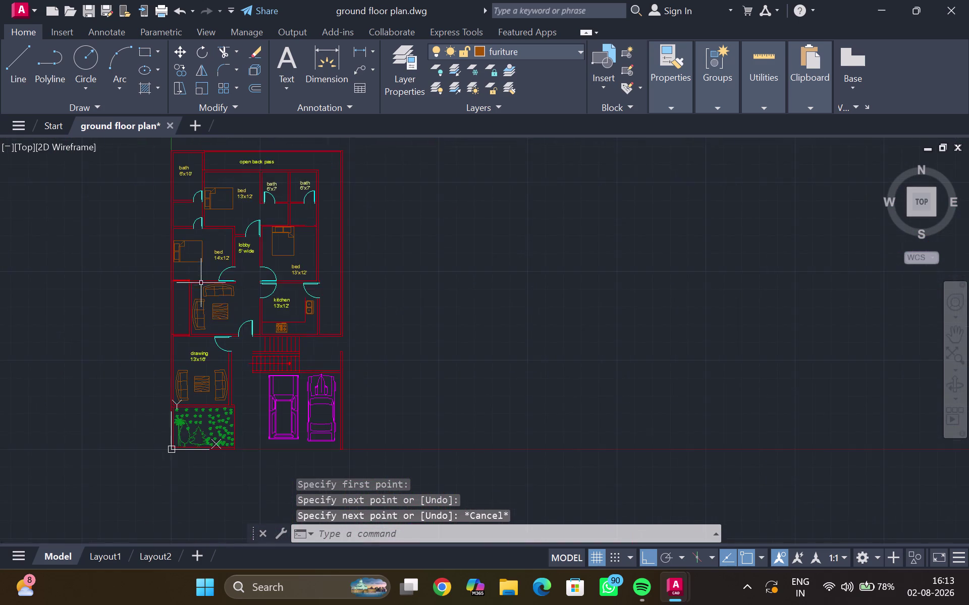
middle_drag(218, 308, 127, 246)
middle_drag(144, 242, 140, 253)
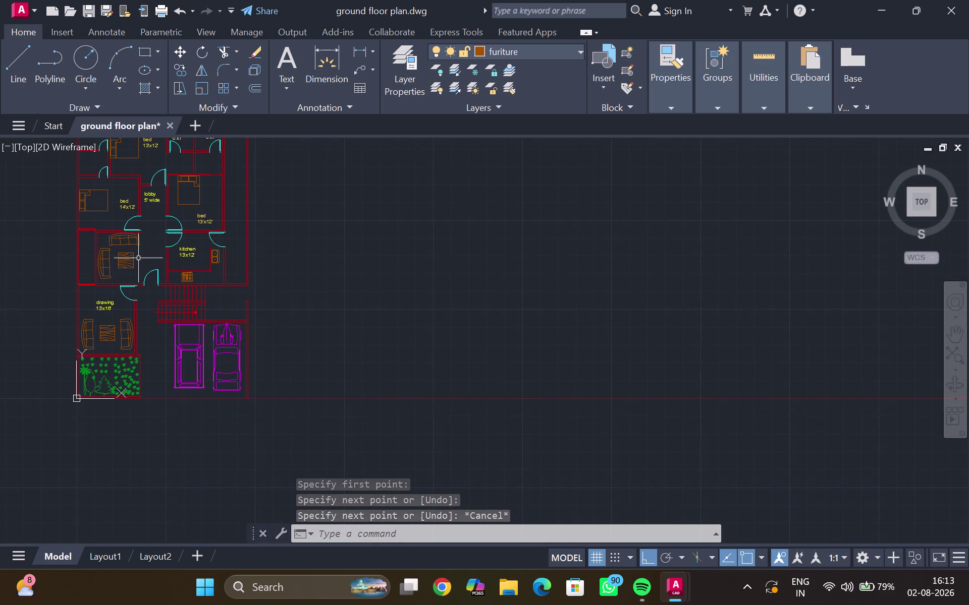
scroll(up, 3)
middle_drag(109, 276, 101, 305)
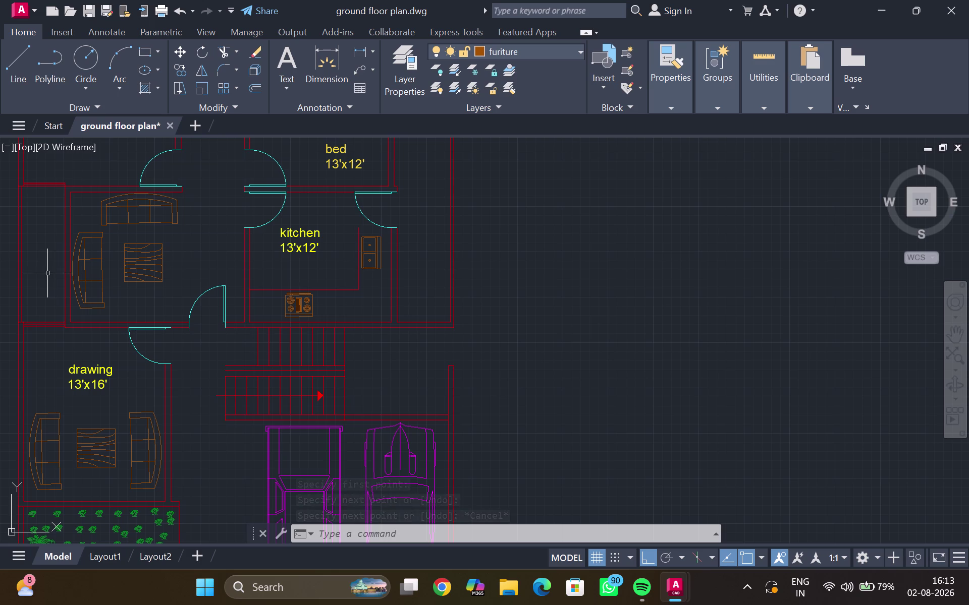
click(286, 56)
click(35, 222)
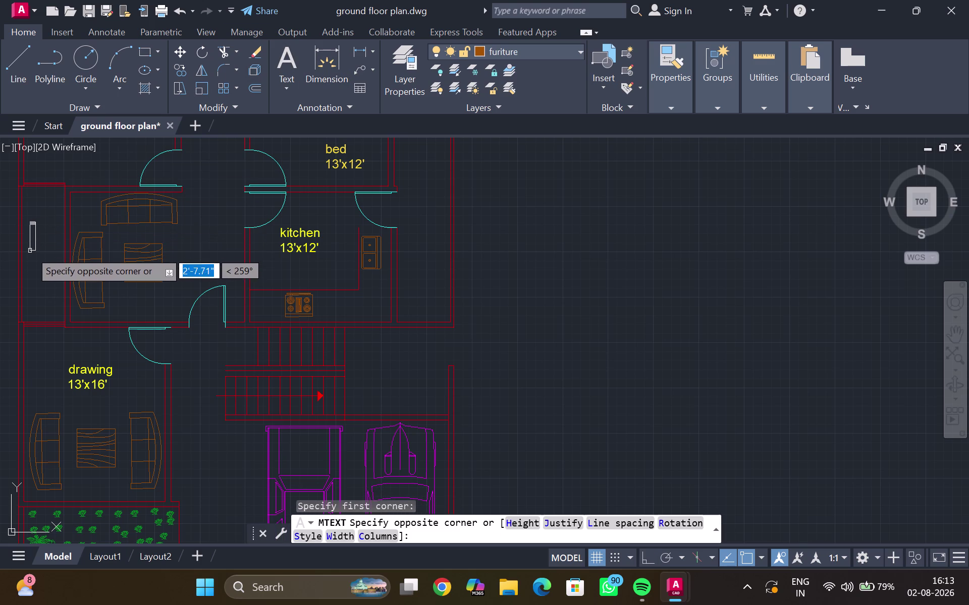
Size the label box, choose yellow text, and type 'patio'.
click(30, 266)
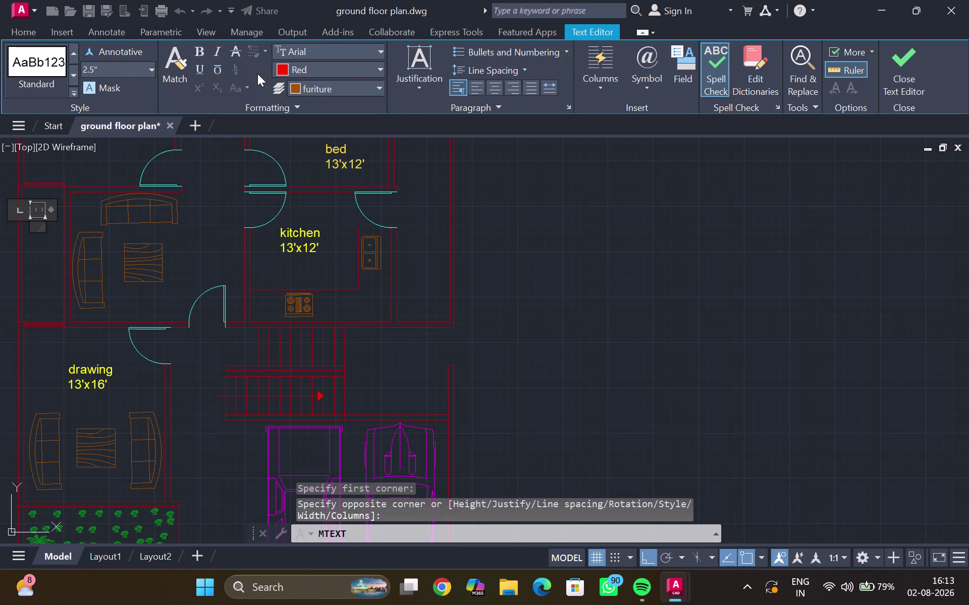
click(278, 71)
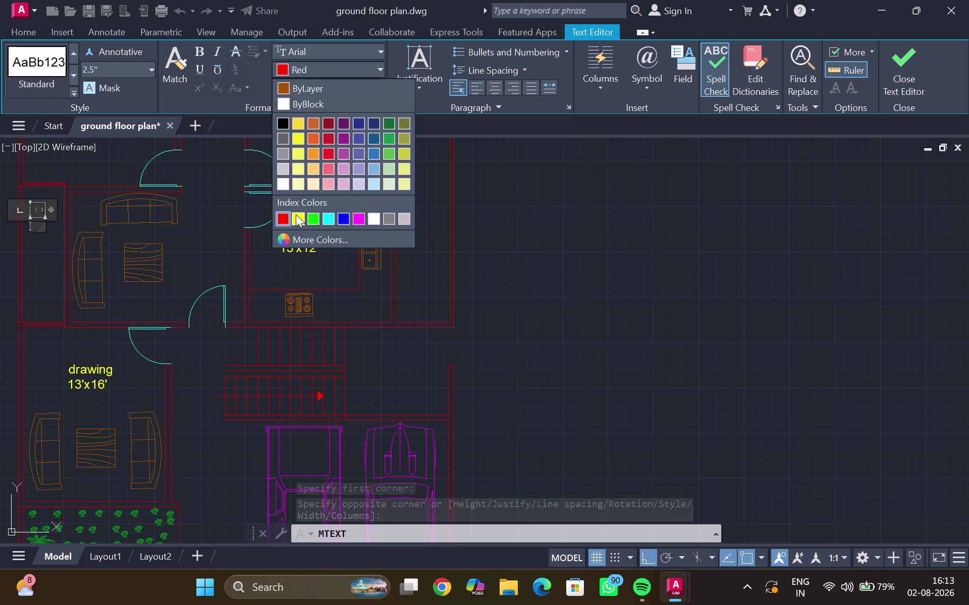
click(296, 215)
text(pa)
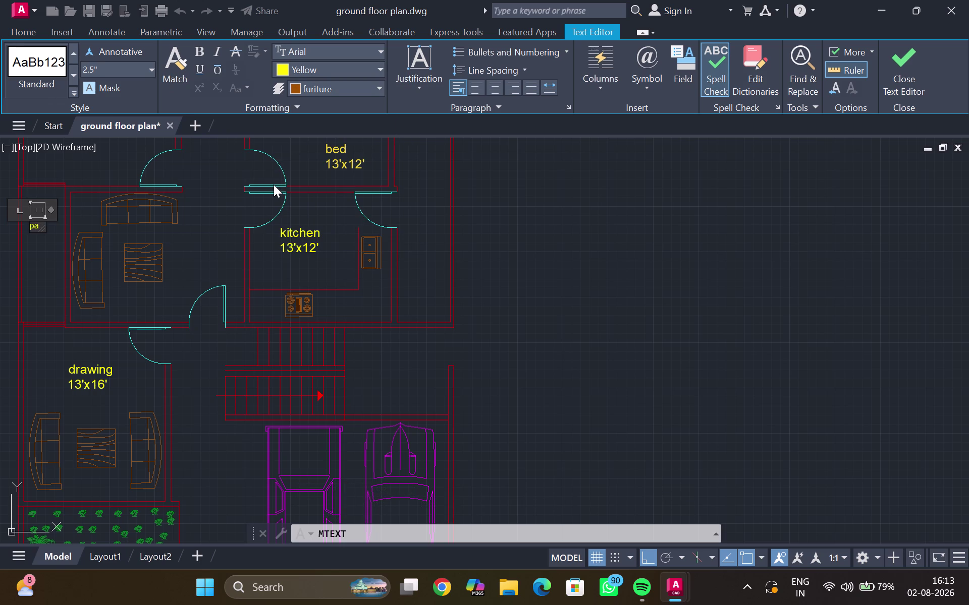
text(tio)
key(Return)
Make the patio text 10 inches tall and close the text editor.
drag(51, 220, 22, 233)
drag(45, 220, 25, 226)
drag(33, 221, 63, 218)
drag(33, 235, 33, 224)
drag(33, 224, 22, 224)
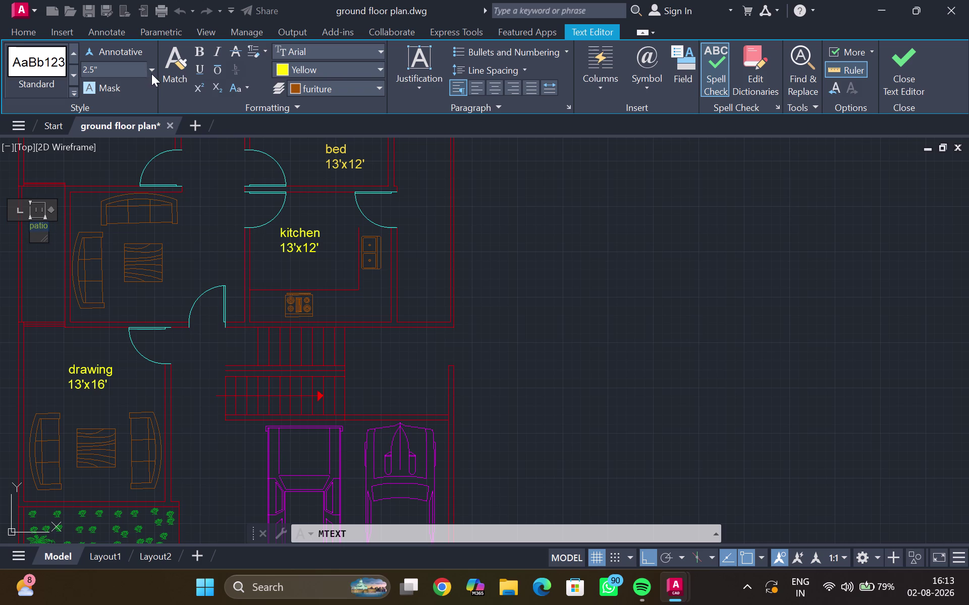
click(152, 71)
click(117, 93)
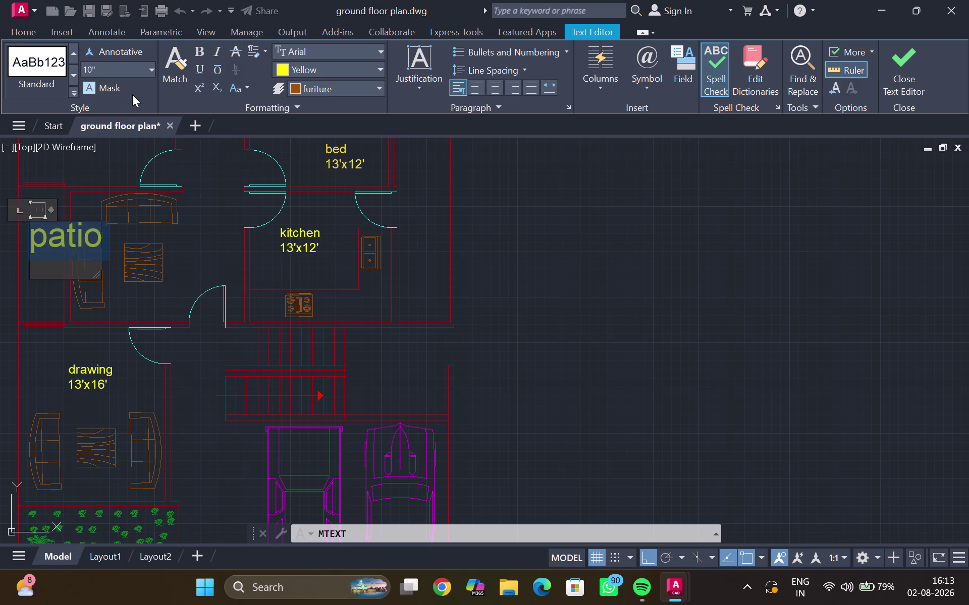
click(223, 232)
Pan the plan slightly and start a linear dimension.
scroll(down, 3)
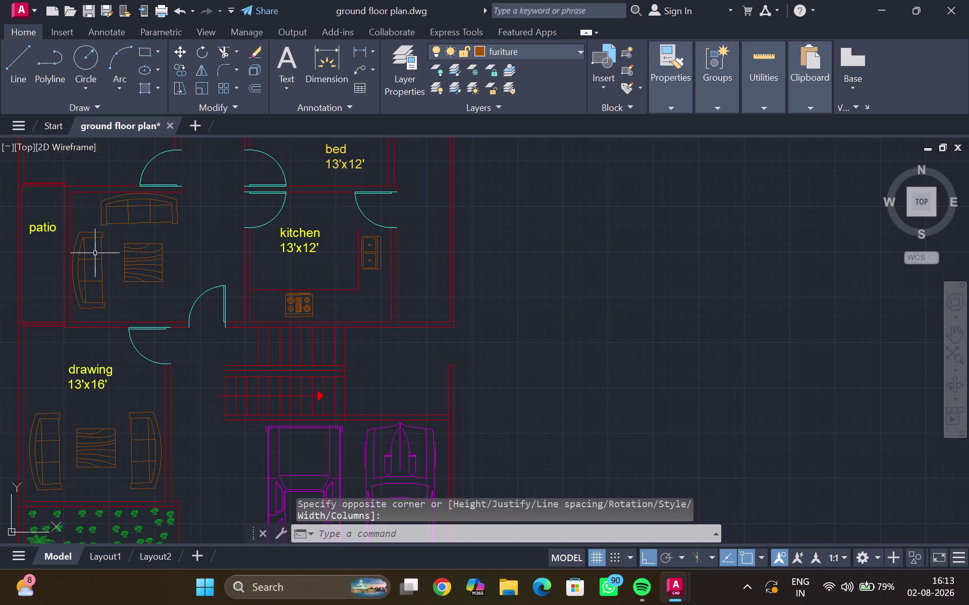
middle_drag(82, 255, 116, 203)
scroll(up, 3)
middle_drag(118, 201, 117, 248)
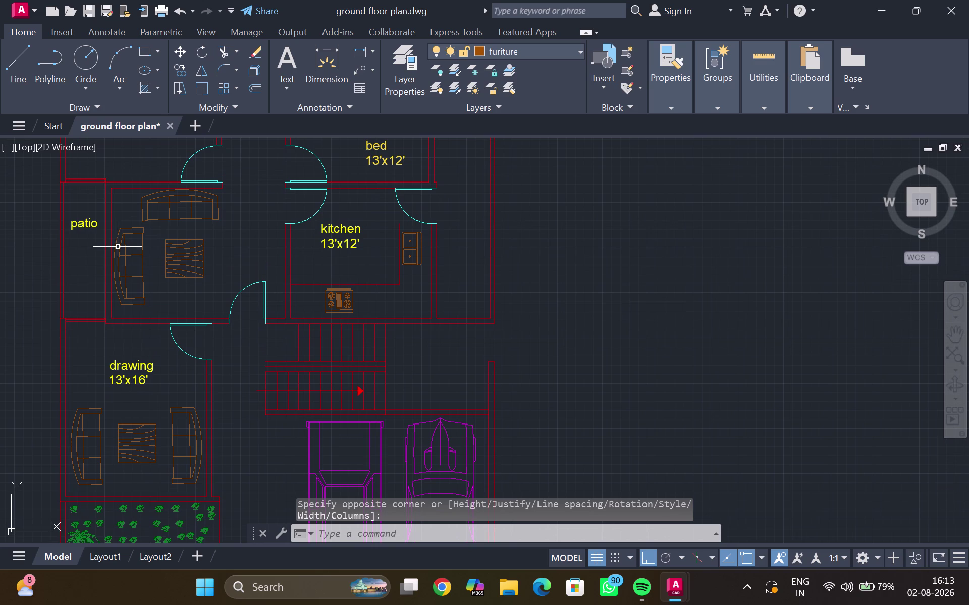
click(327, 59)
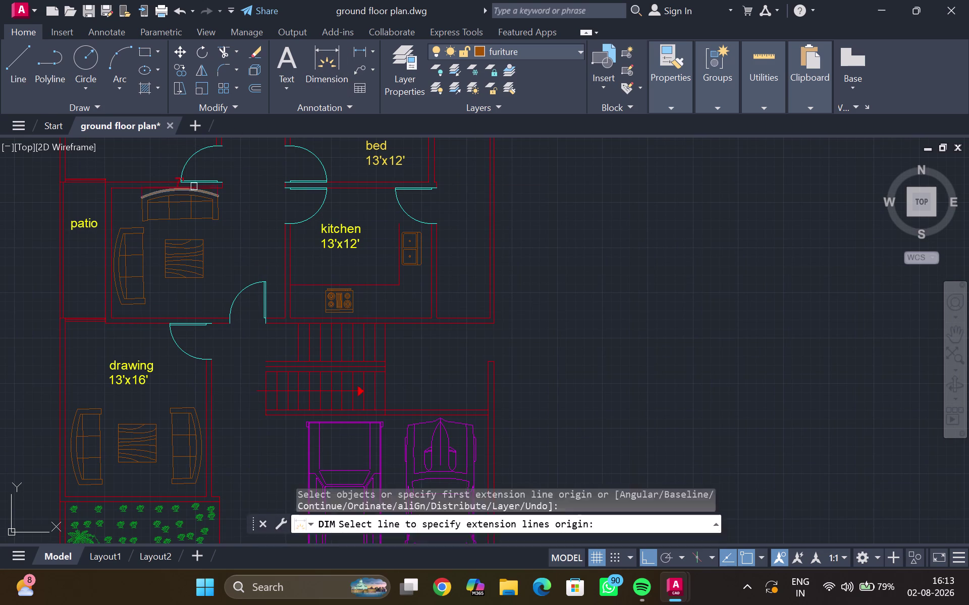
Dimension the 4'-0" wall segment above the drawing room, then begin a second dimension.
scroll(up, 3)
middle_drag(75, 238, 71, 263)
scroll(up, 3)
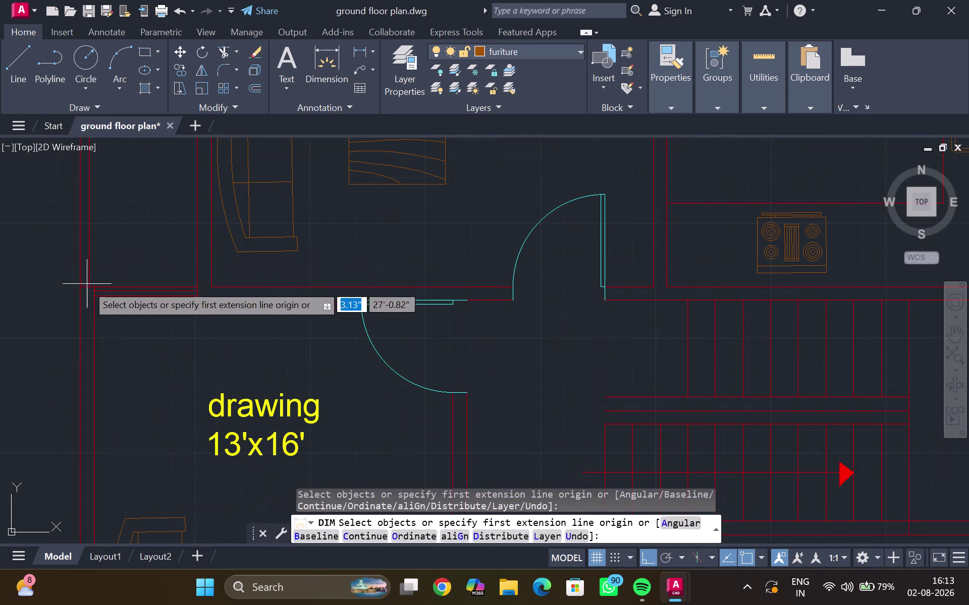
click(87, 286)
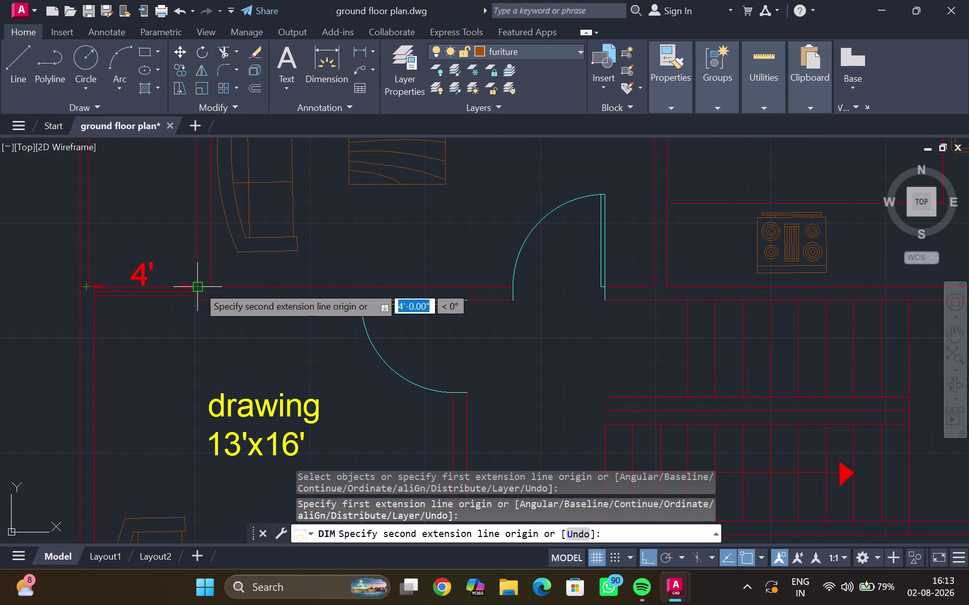
click(198, 286)
click(176, 218)
scroll(down, 3)
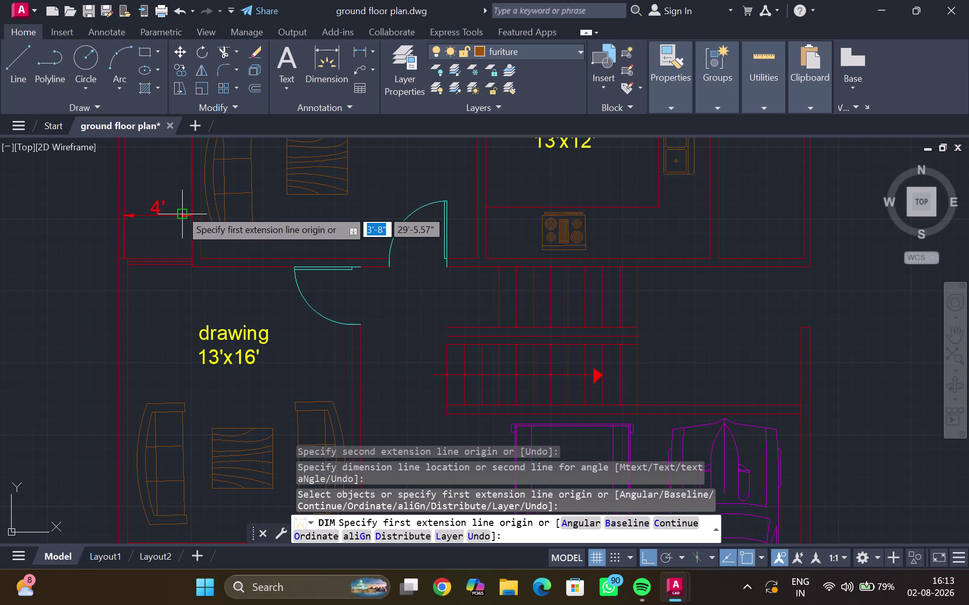
click(155, 215)
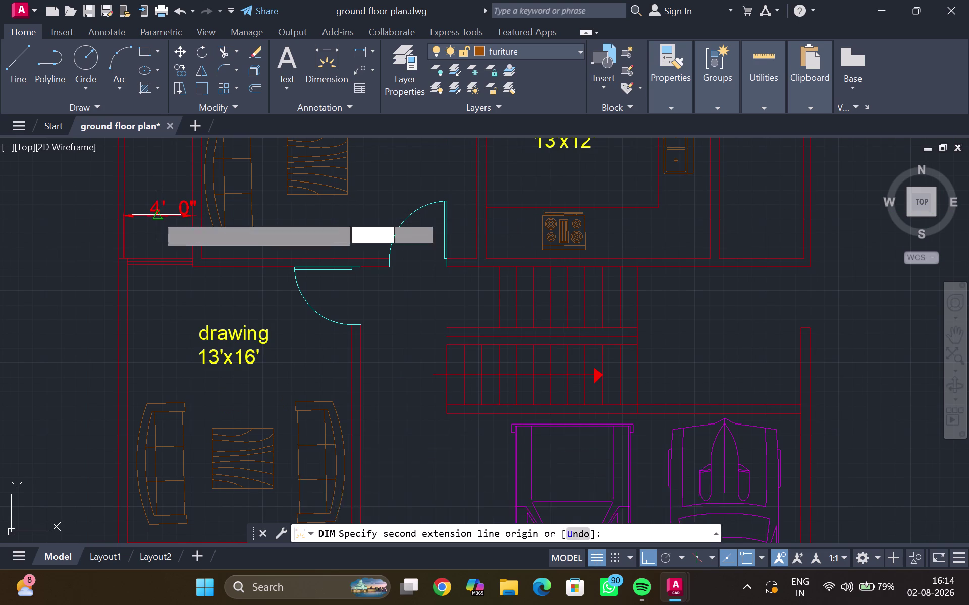
key(Delete)
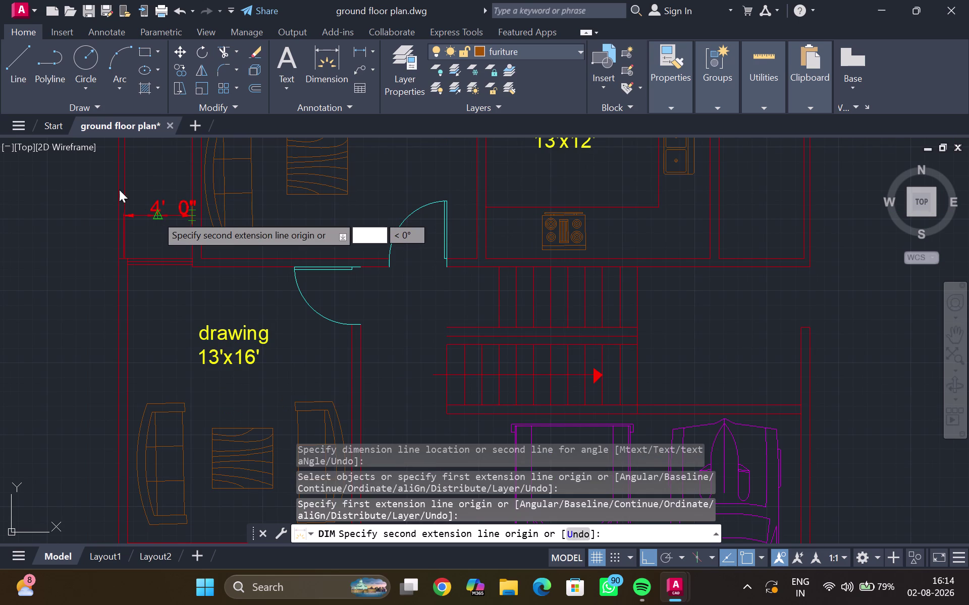
Cancel the unfinished dimension and erase the 4'-0" dimension.
key(Escape)
click(150, 212)
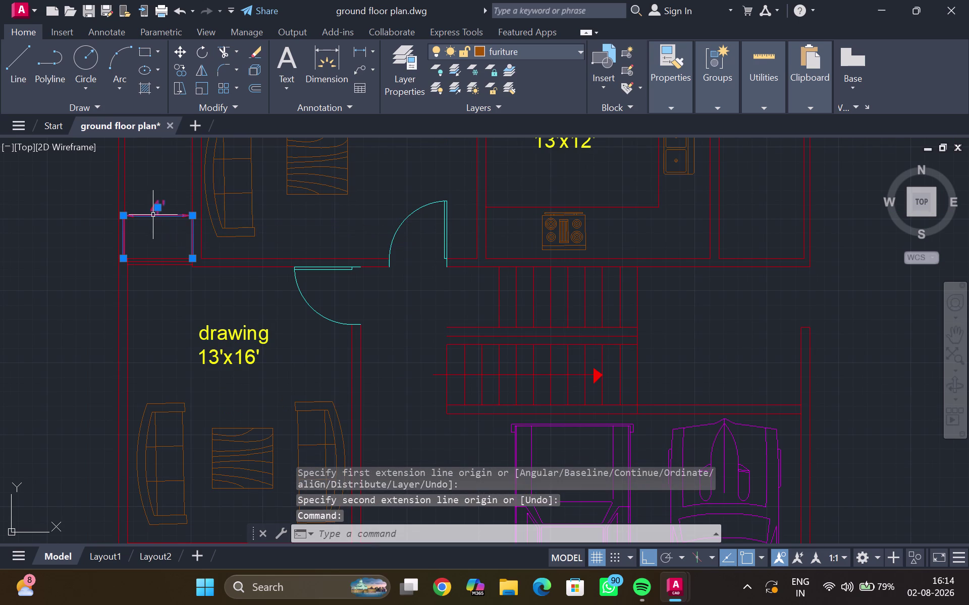
key(Delete)
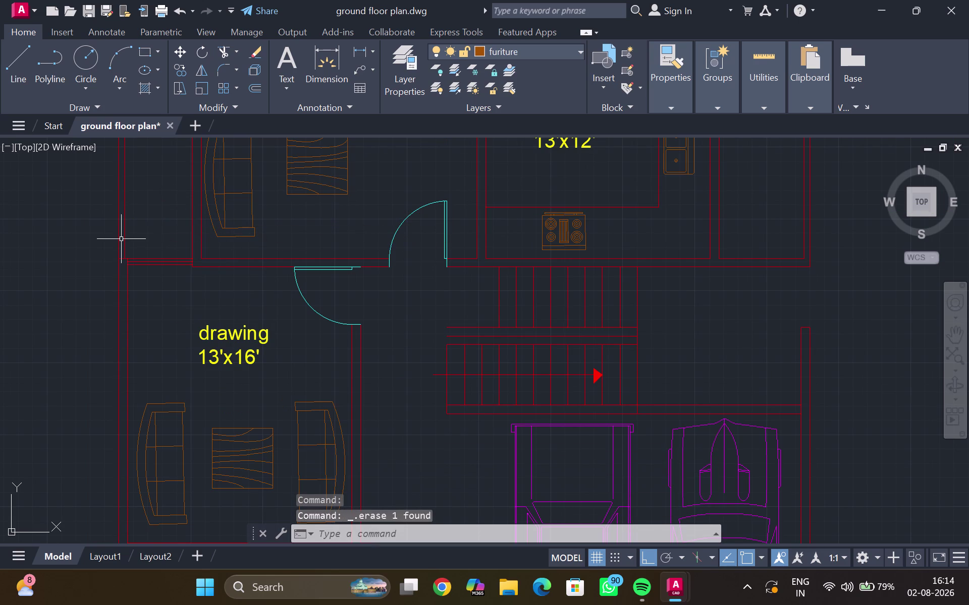
scroll(up, 3)
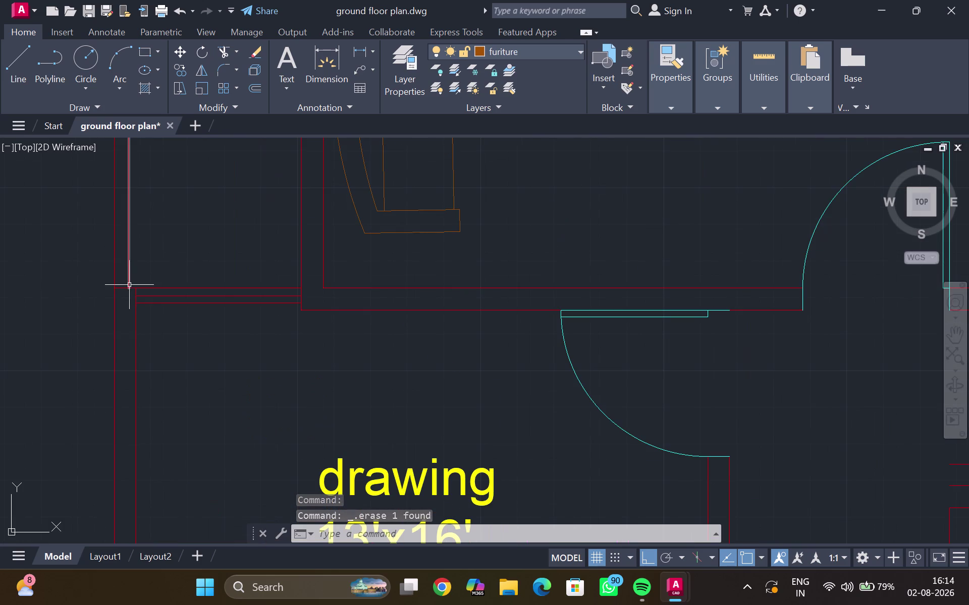
scroll(up, 3)
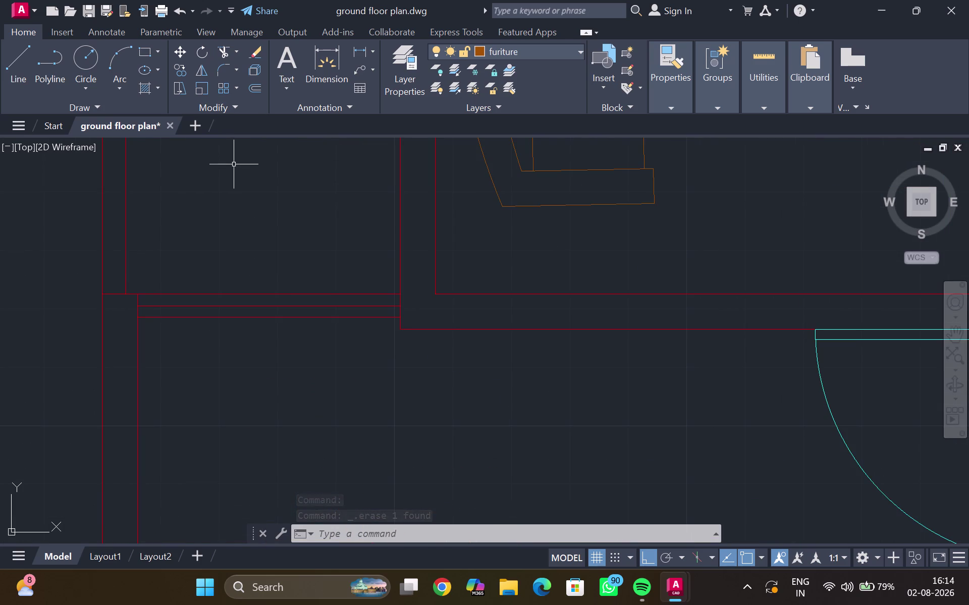
Edit the ISO-25 style, changing the dimension line colour and making the text yellow.
key(d)
key(Return)
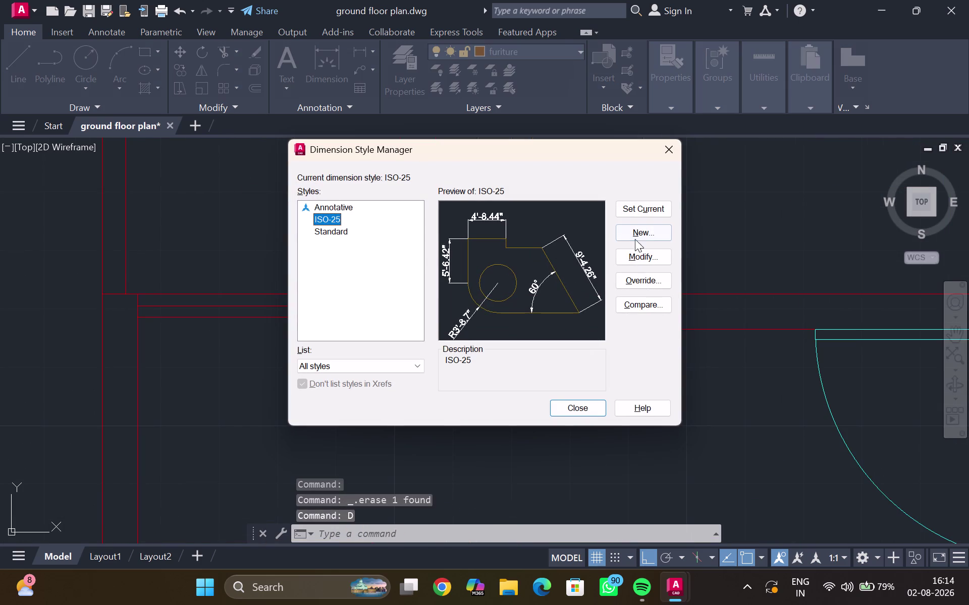
click(644, 249)
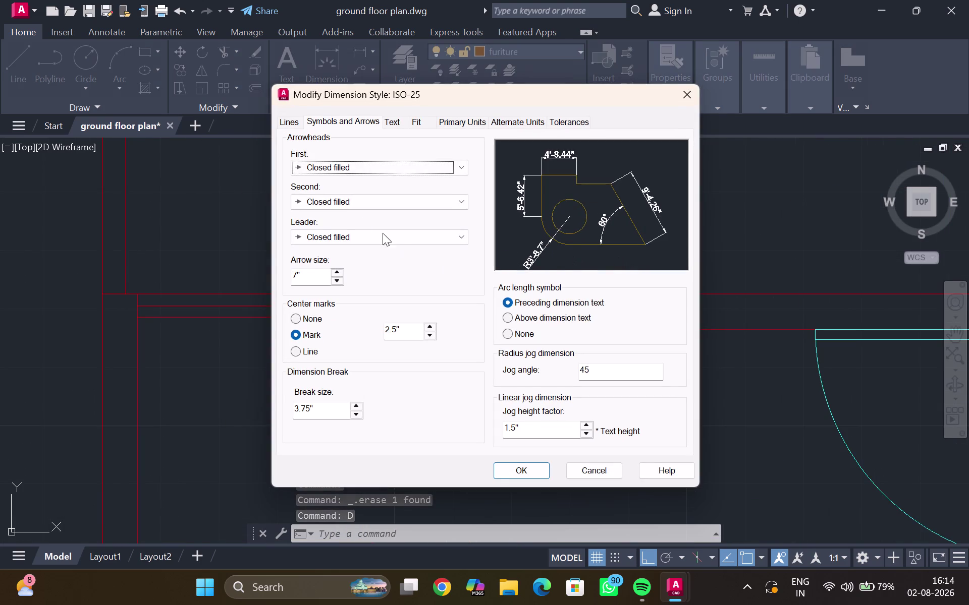
click(290, 124)
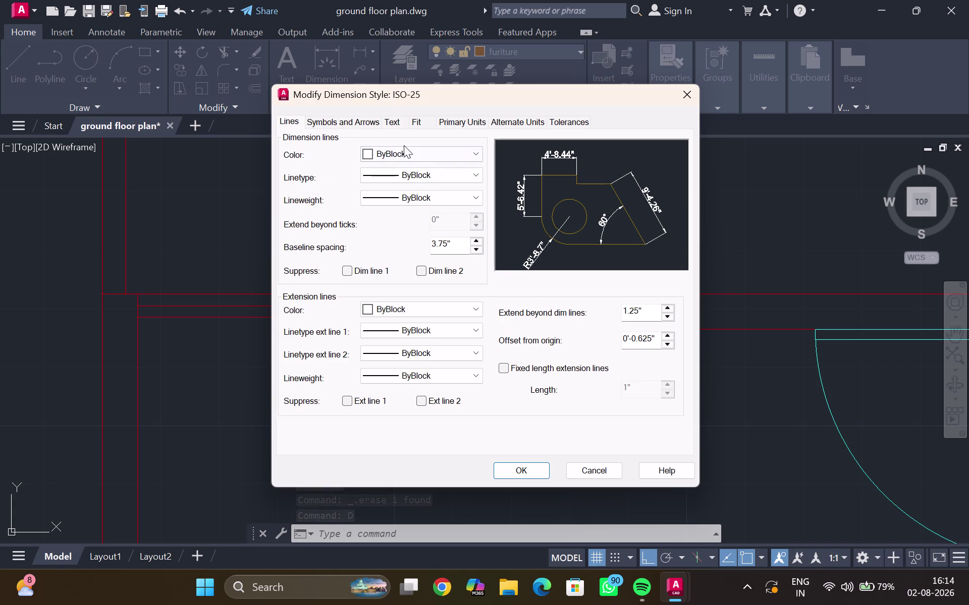
click(402, 152)
click(391, 181)
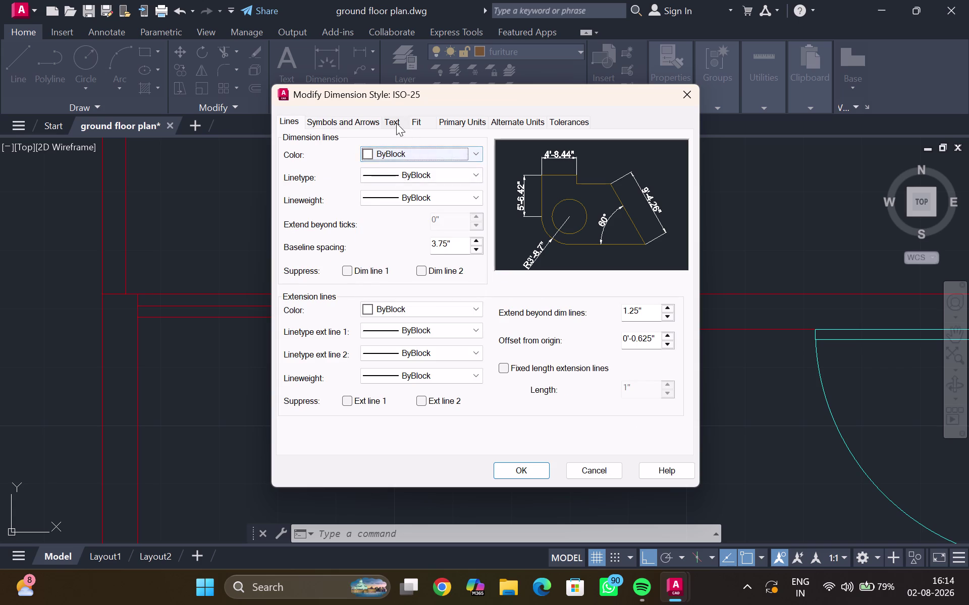
click(396, 123)
click(411, 186)
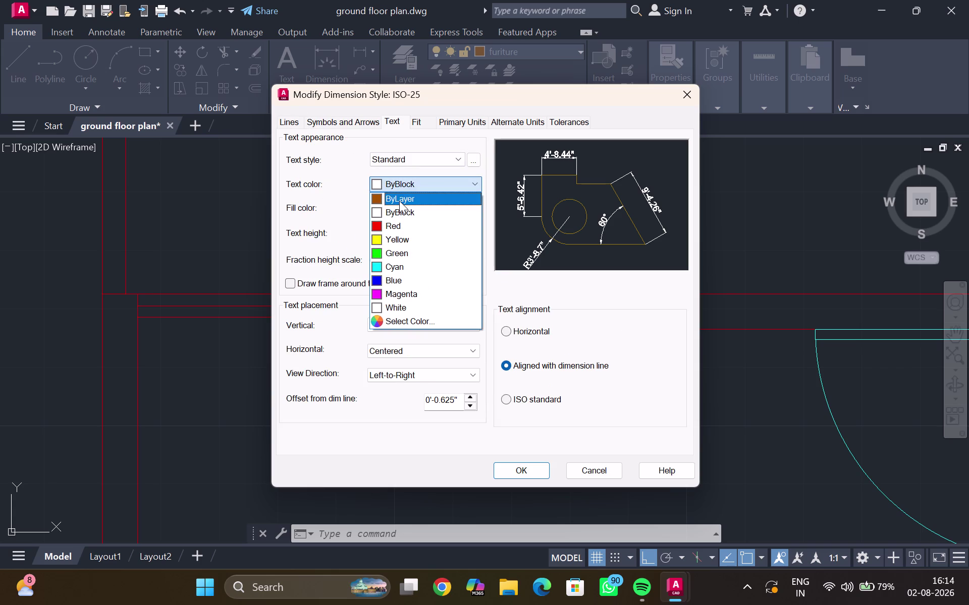
click(402, 235)
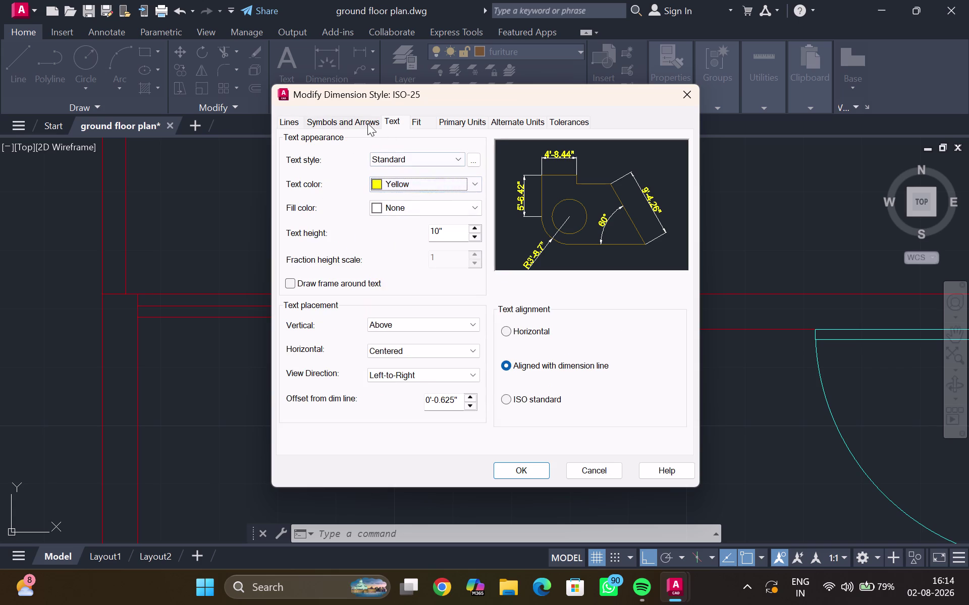
Set ISO-25 dimension lines to Cyan, confirm, and close the style manager.
click(349, 123)
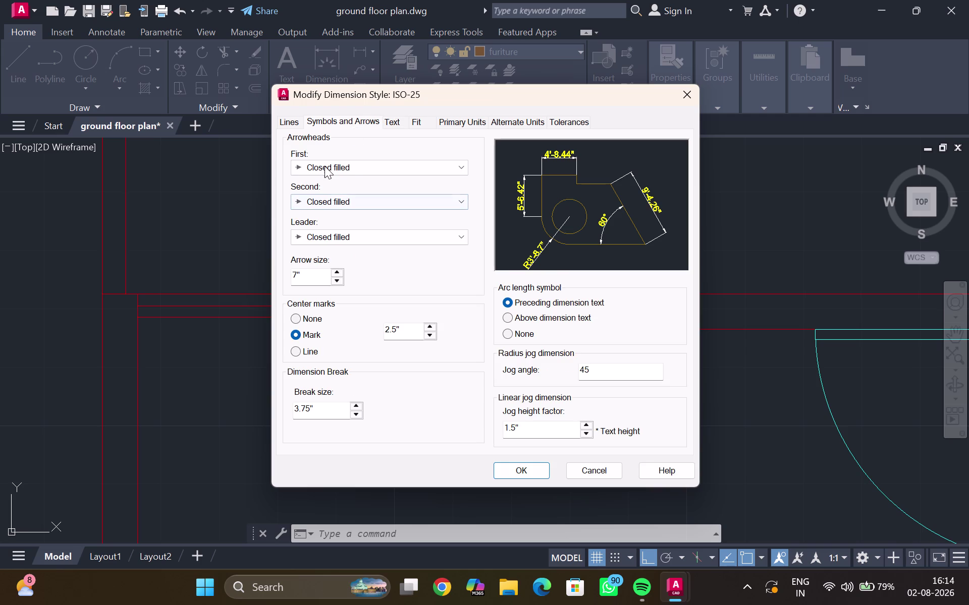
click(292, 124)
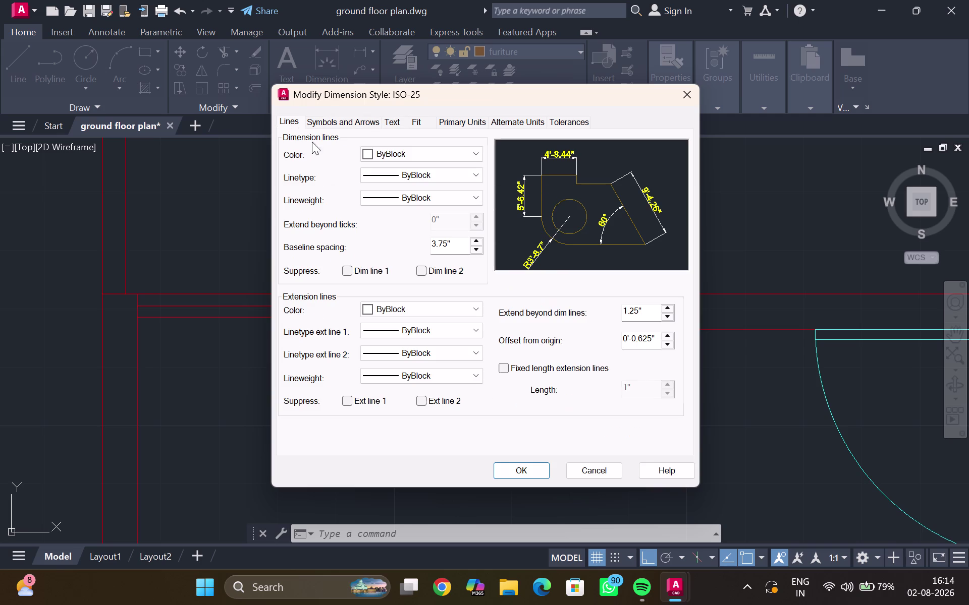
click(413, 154)
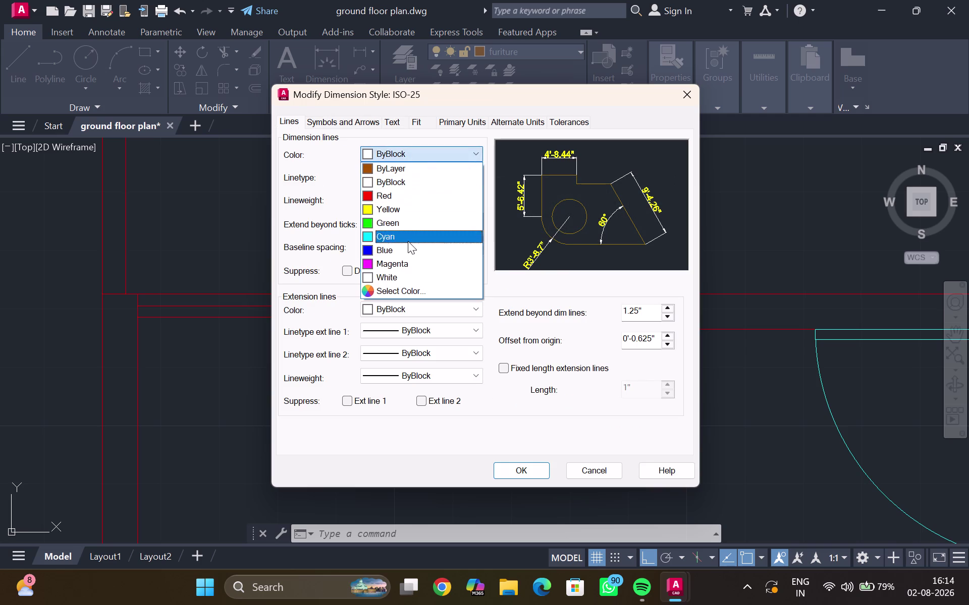
click(392, 235)
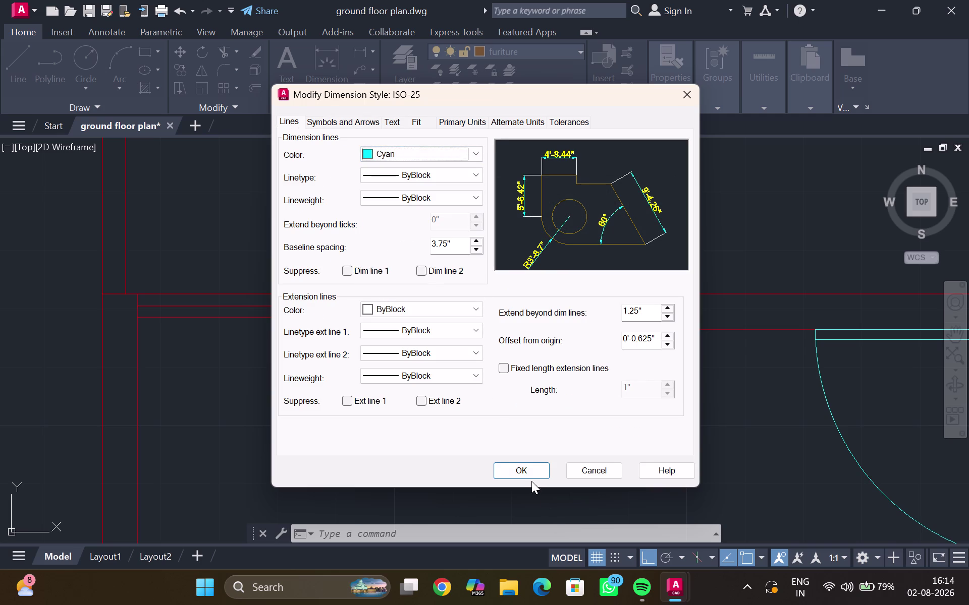
click(525, 471)
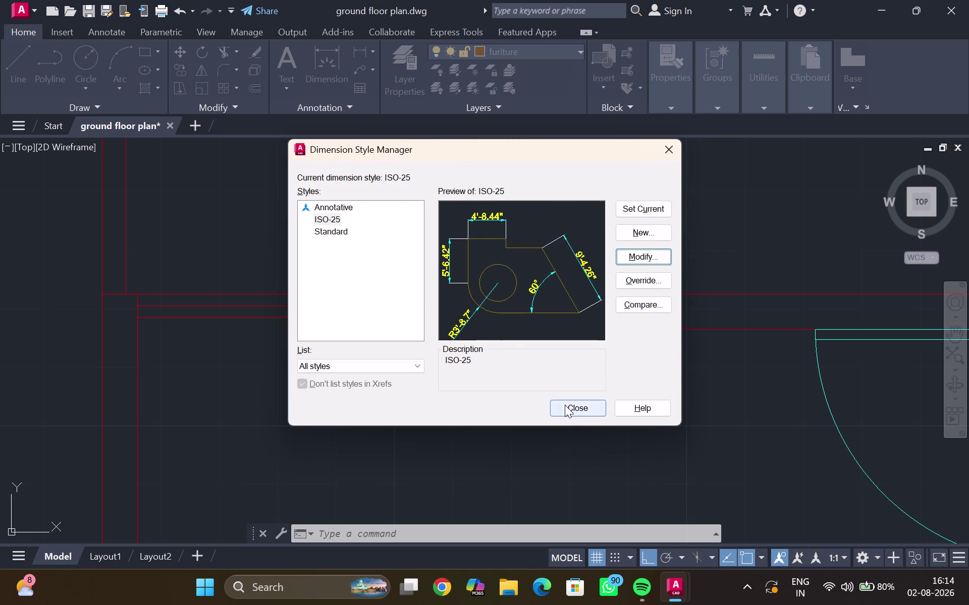
click(568, 409)
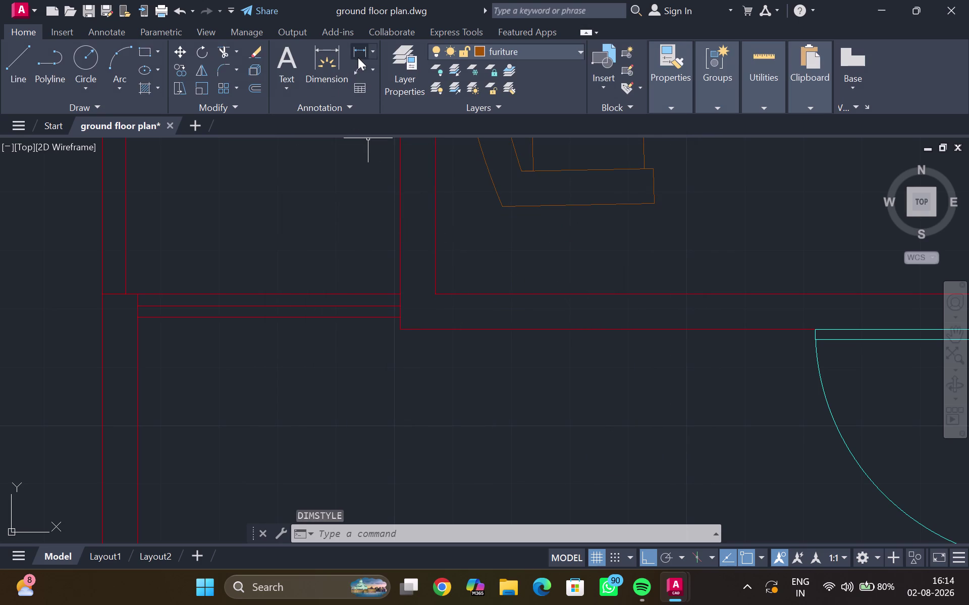
Dimension the patio width between its left and right walls (3'-9").
click(358, 57)
scroll(up, 3)
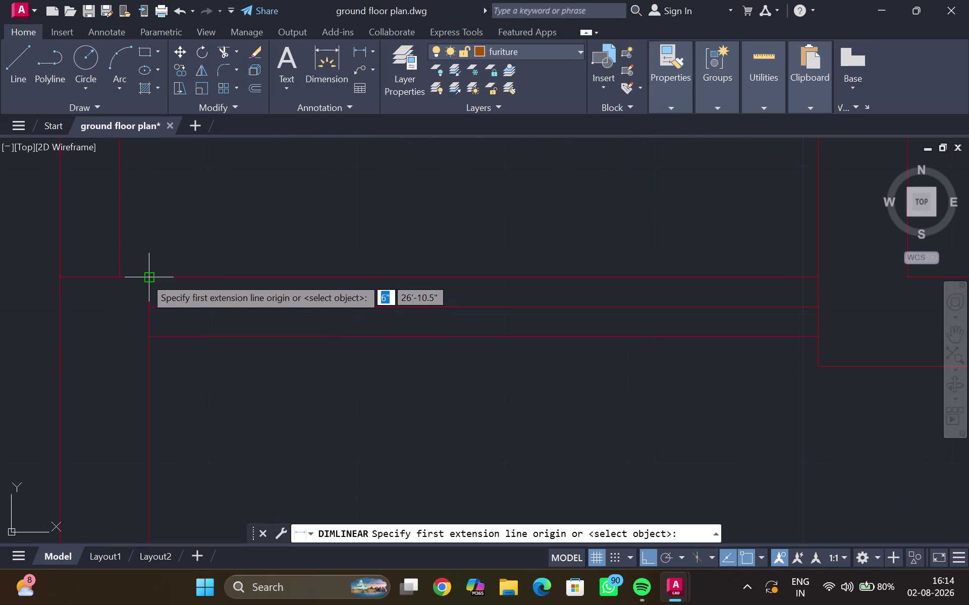
click(145, 278)
scroll(down, 3)
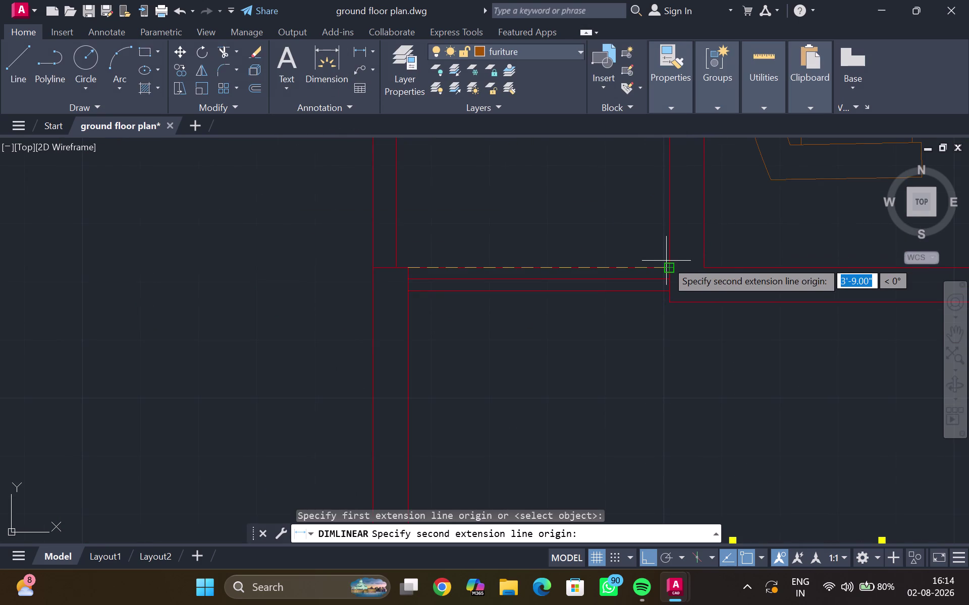
click(668, 265)
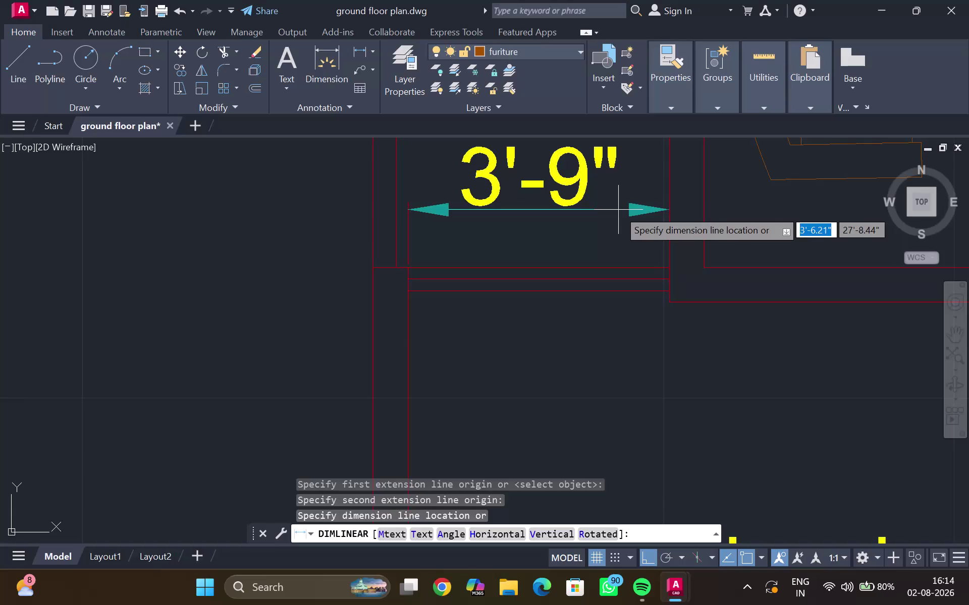
click(618, 209)
Zoom out across the whole plan and repeat the linear dimension.
scroll(down, 3)
middle_drag(616, 214, 250, 369)
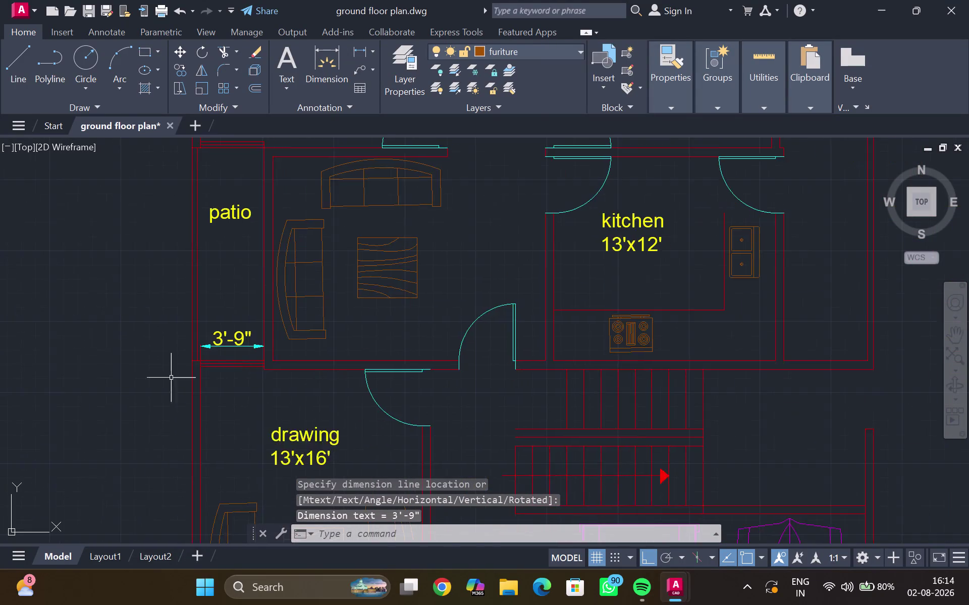
scroll(down, 3)
middle_drag(350, 347, 253, 357)
scroll(down, 3)
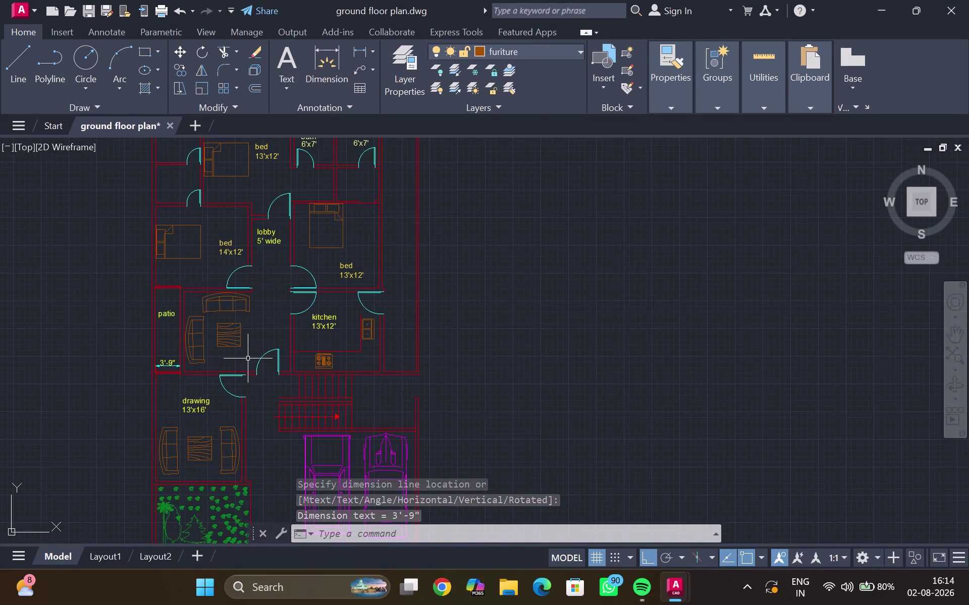
scroll(down, 3)
middle_drag(247, 360, 222, 368)
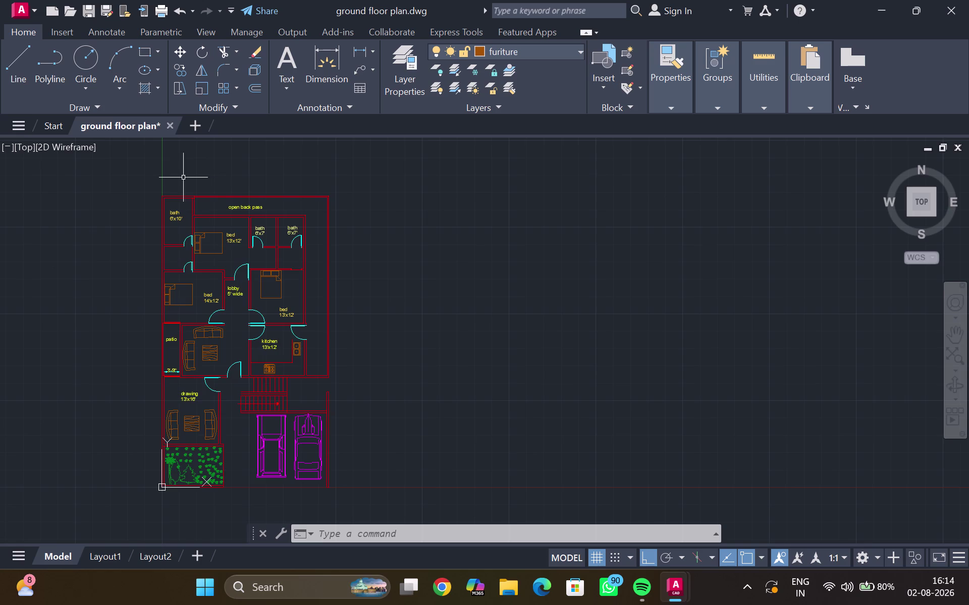
scroll(up, 3)
middle_drag(175, 183, 171, 240)
scroll(up, 3)
scroll(up, 3)
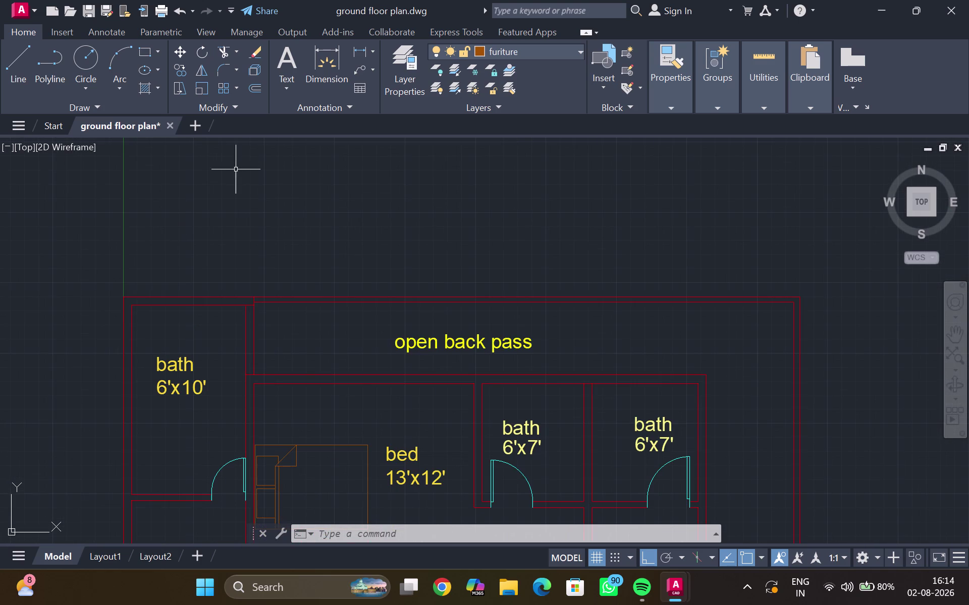
key(Return)
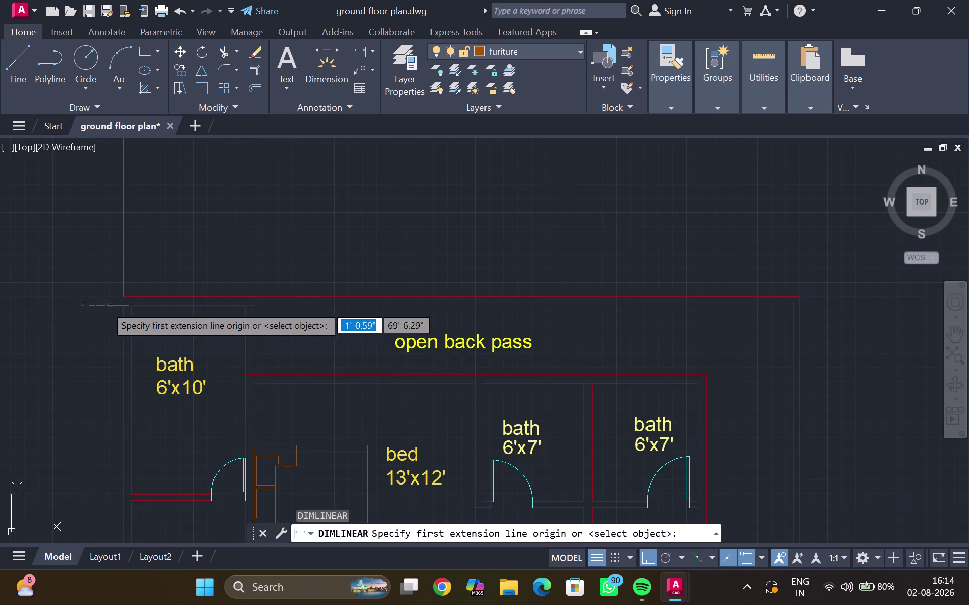
Dimension the plan's top edge corner to corner (40'), placed above the plan.
click(119, 296)
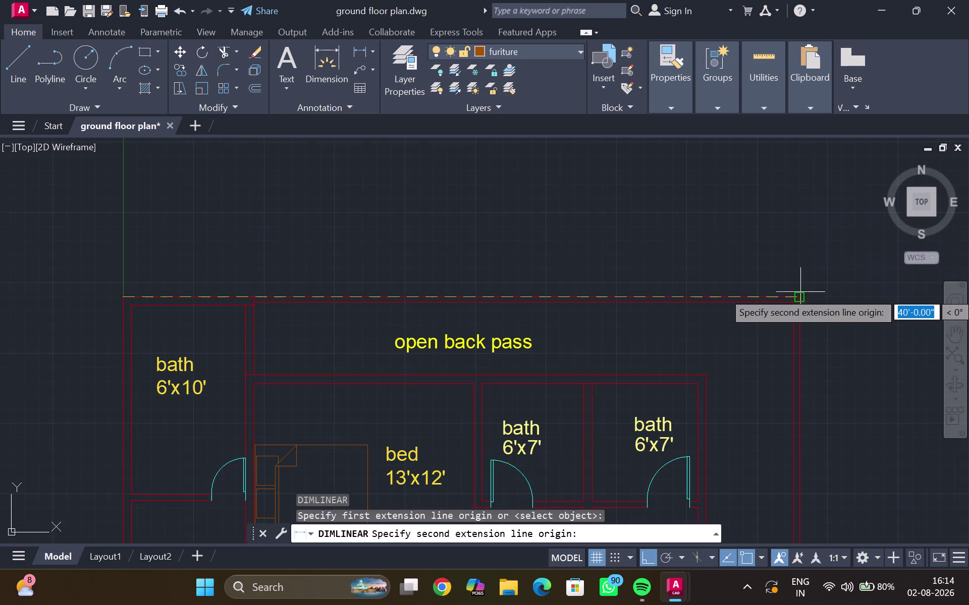
click(797, 293)
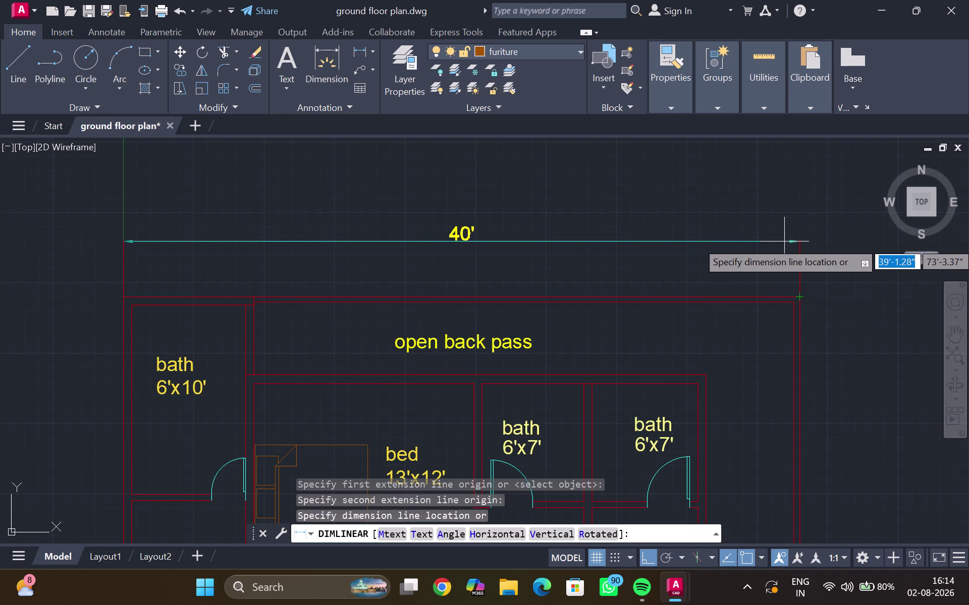
click(784, 242)
scroll(down, 3)
middle_drag(664, 316, 689, 298)
scroll(up, 3)
scroll(up, 3)
middle_drag(657, 256, 568, 294)
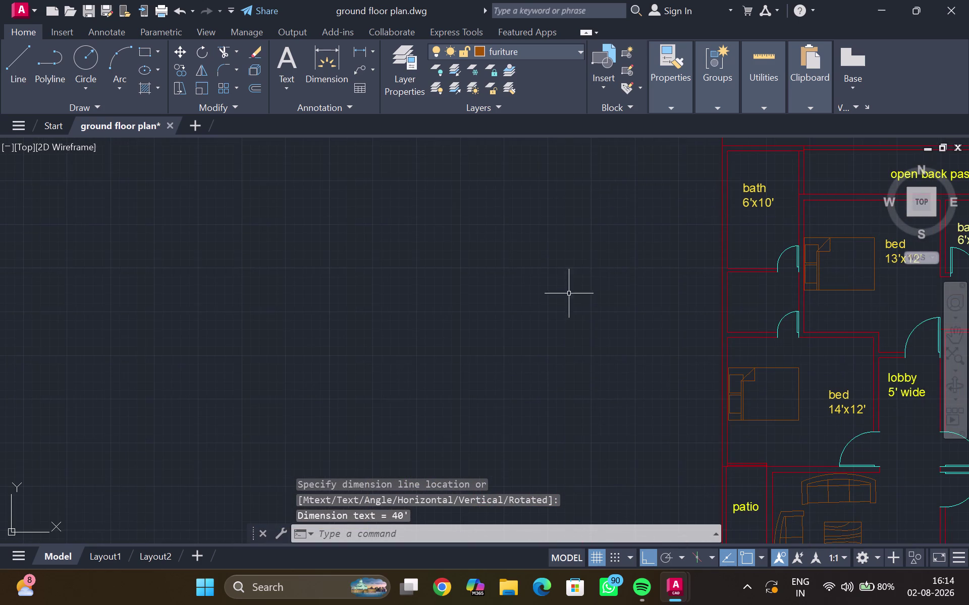
middle_drag(714, 175, 635, 229)
Dimension the right side from top-right to bottom-right corner (70'), placed right of the plan.
key(Return)
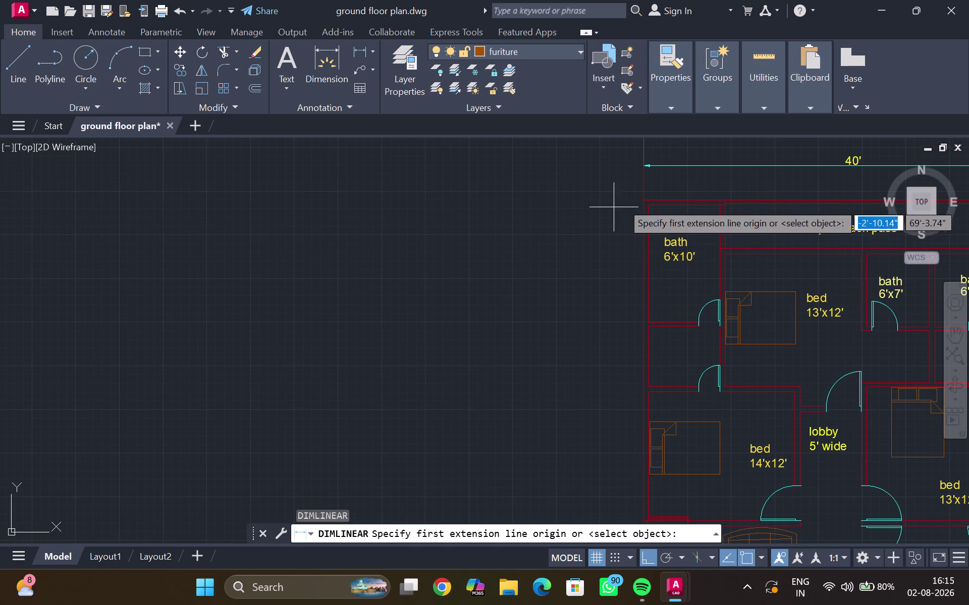
scroll(down, 3)
middle_drag(948, 138, 934, 148)
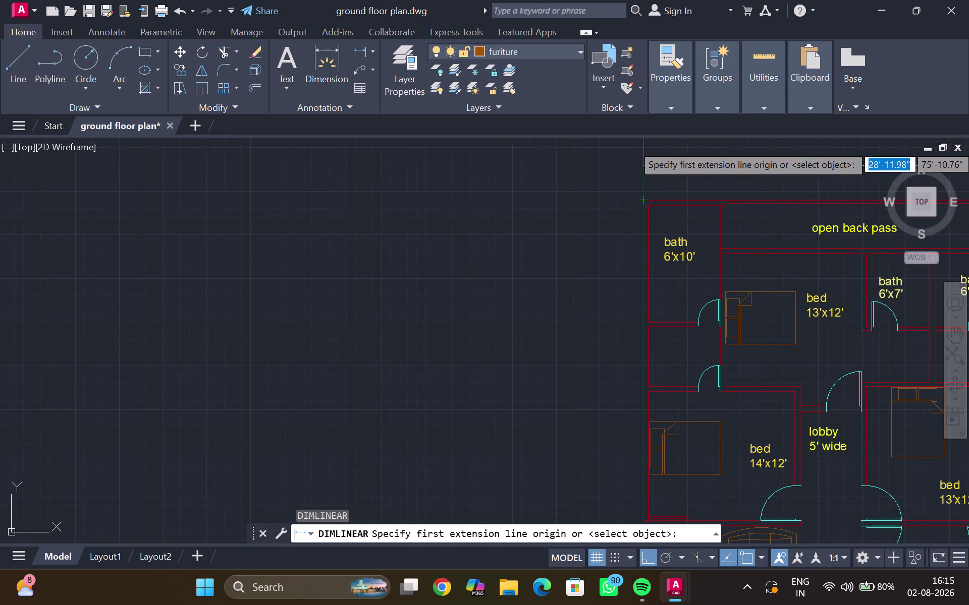
middle_drag(935, 148, 185, 216)
scroll(up, 3)
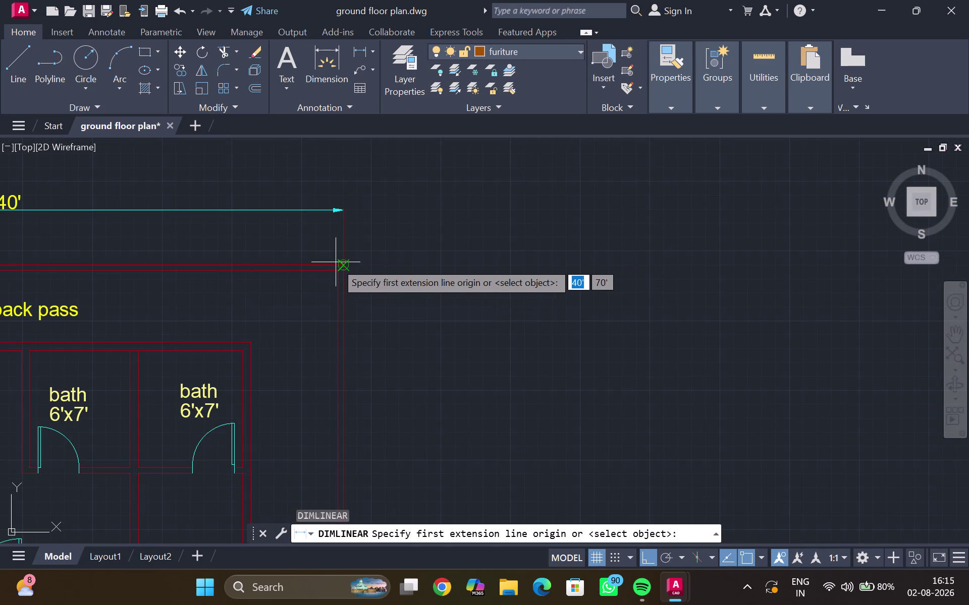
click(344, 265)
scroll(down, 3)
middle_drag(420, 604, 396, 274)
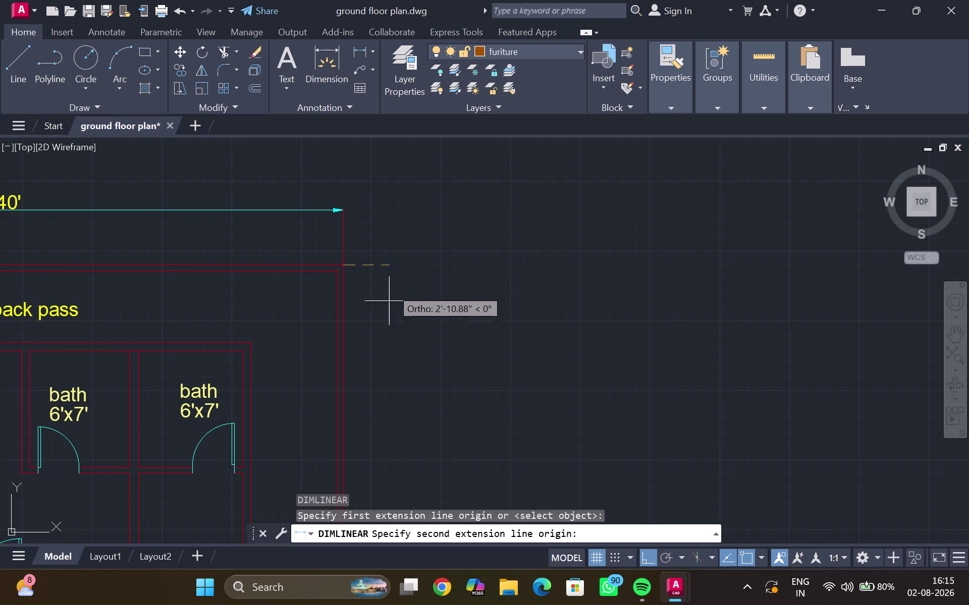
middle_drag(383, 361, 365, 188)
scroll(down, 3)
middle_drag(370, 252, 352, 184)
scroll(up, 3)
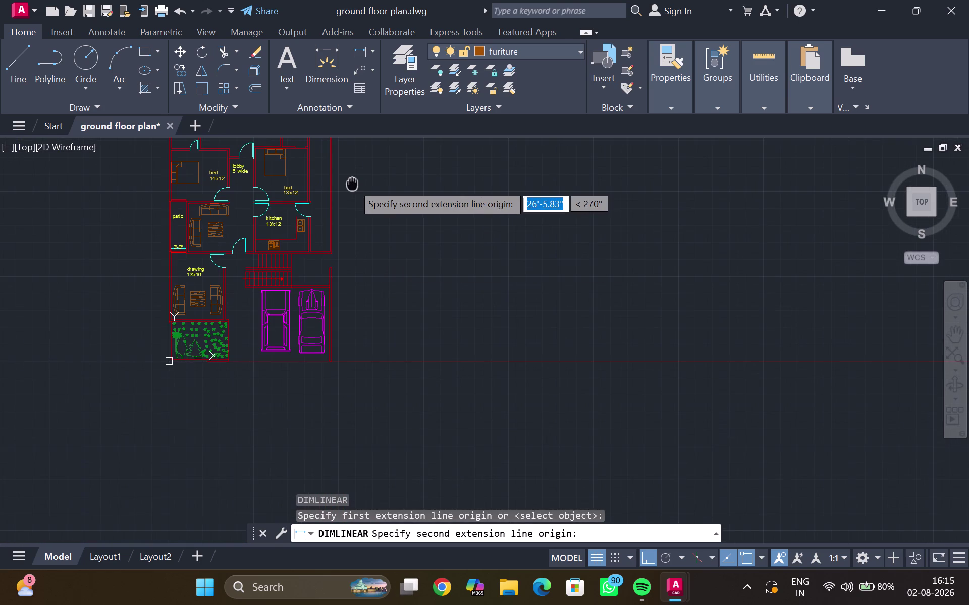
scroll(up, 3)
scroll(up, 3)
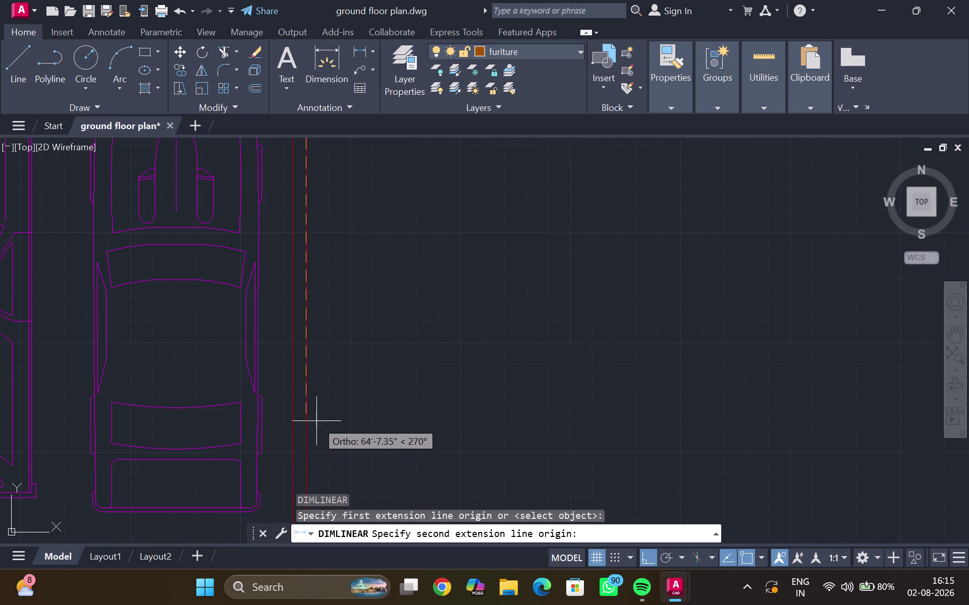
middle_drag(315, 449, 304, 249)
scroll(down, 3)
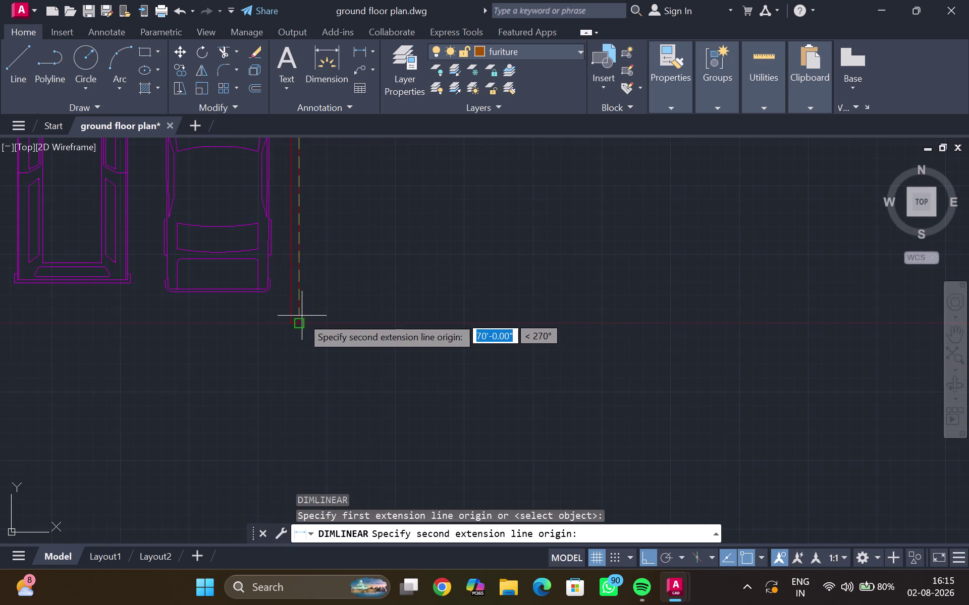
click(300, 321)
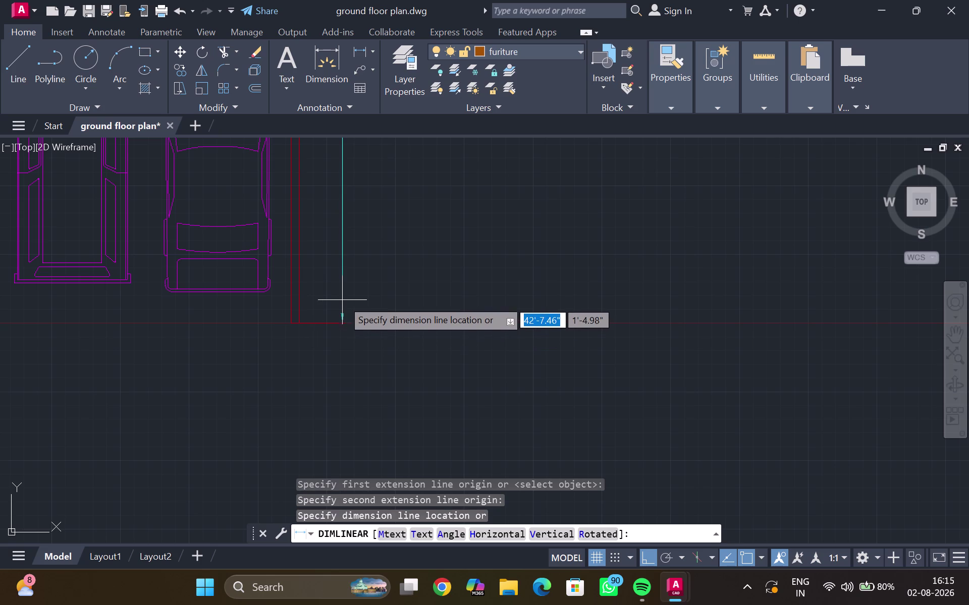
click(342, 299)
Pan around to review the new 70' dimension and the whole plan.
scroll(down, 3)
middle_drag(340, 302, 336, 402)
scroll(up, 3)
middle_drag(325, 281, 318, 307)
scroll(down, 3)
middle_drag(299, 289, 279, 364)
scroll(up, 3)
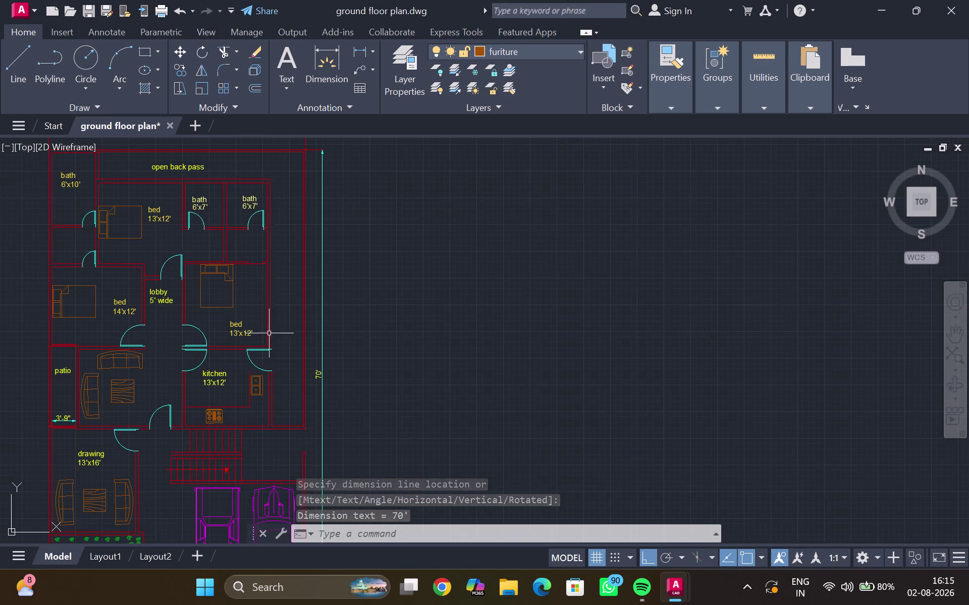
middle_drag(268, 330, 271, 291)
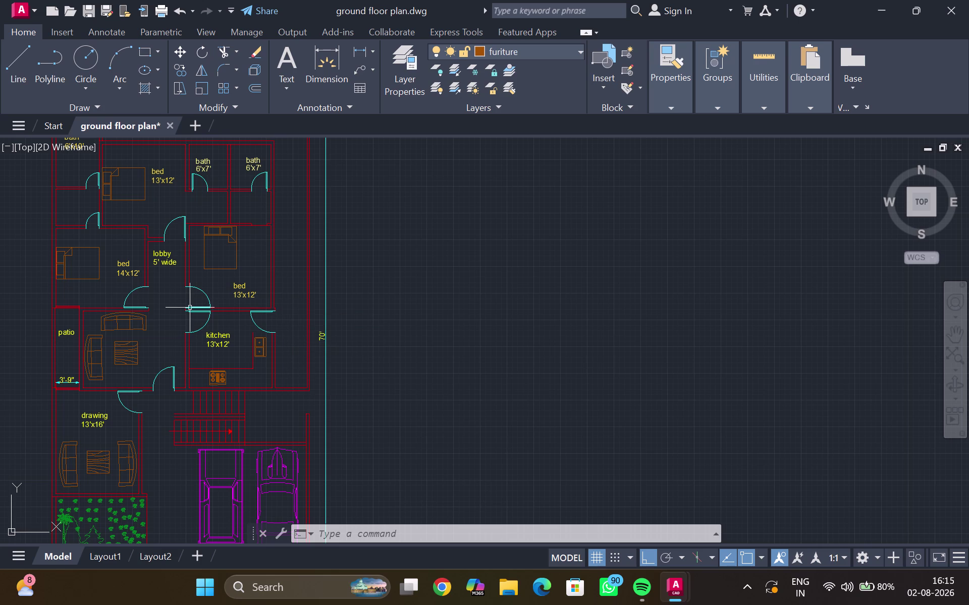
scroll(down, 3)
middle_drag(189, 309, 200, 325)
Try a 5'-10.1" lobby width dimension, then cancel it, leaving the plan unchanged.
middle_drag(198, 323, 234, 274)
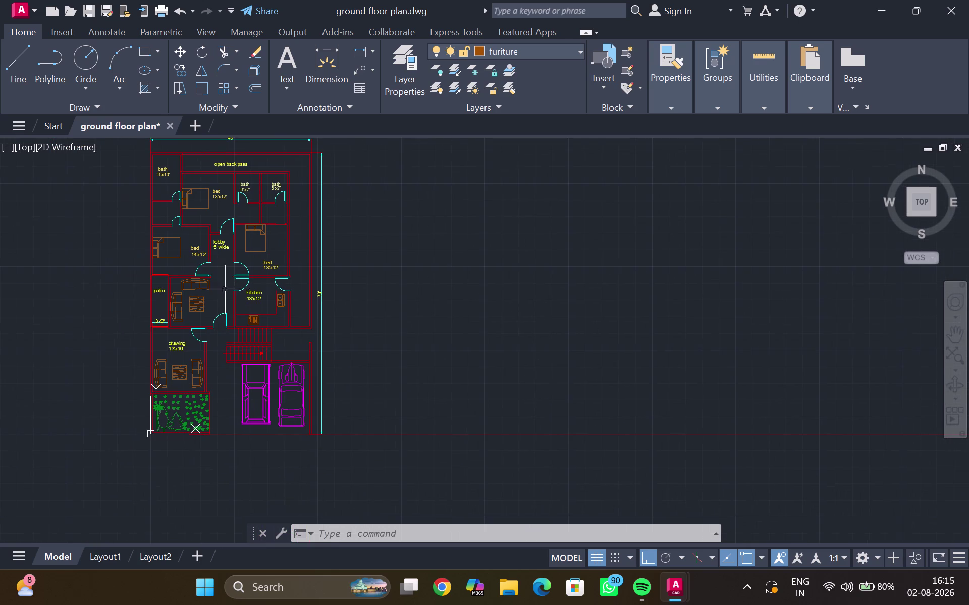
scroll(up, 3)
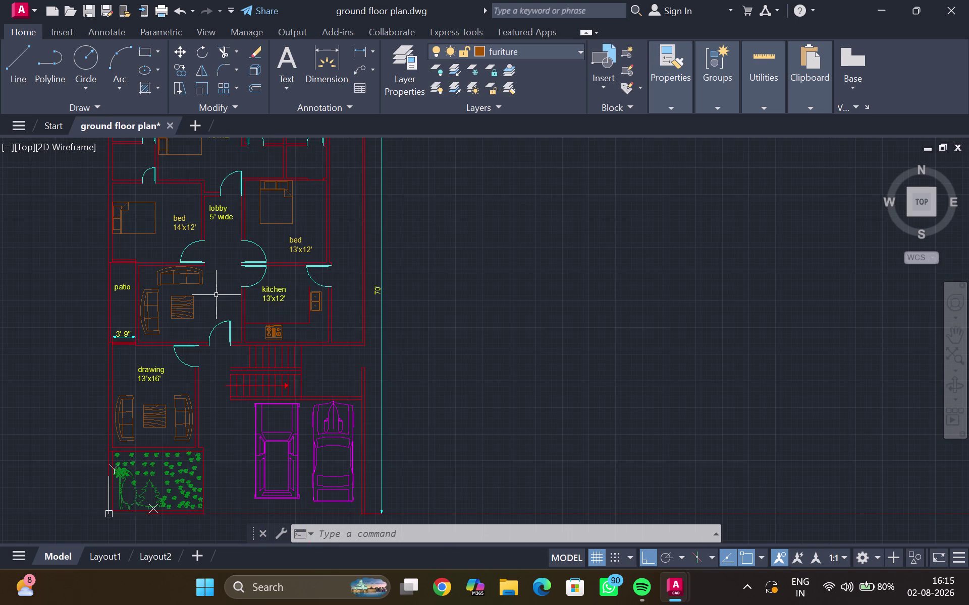
scroll(up, 3)
middle_drag(218, 288, 195, 386)
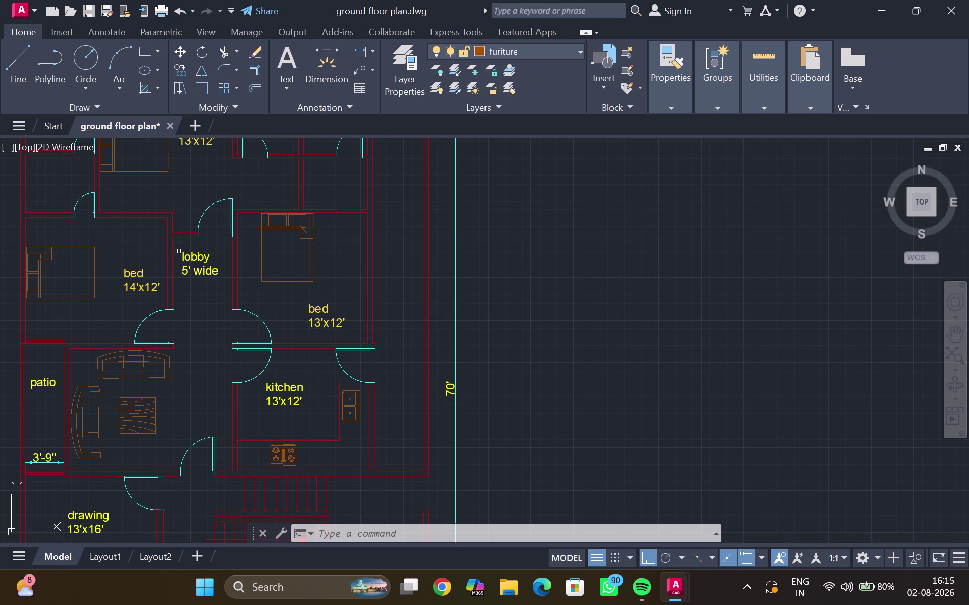
key(Return)
scroll(up, 3)
click(186, 231)
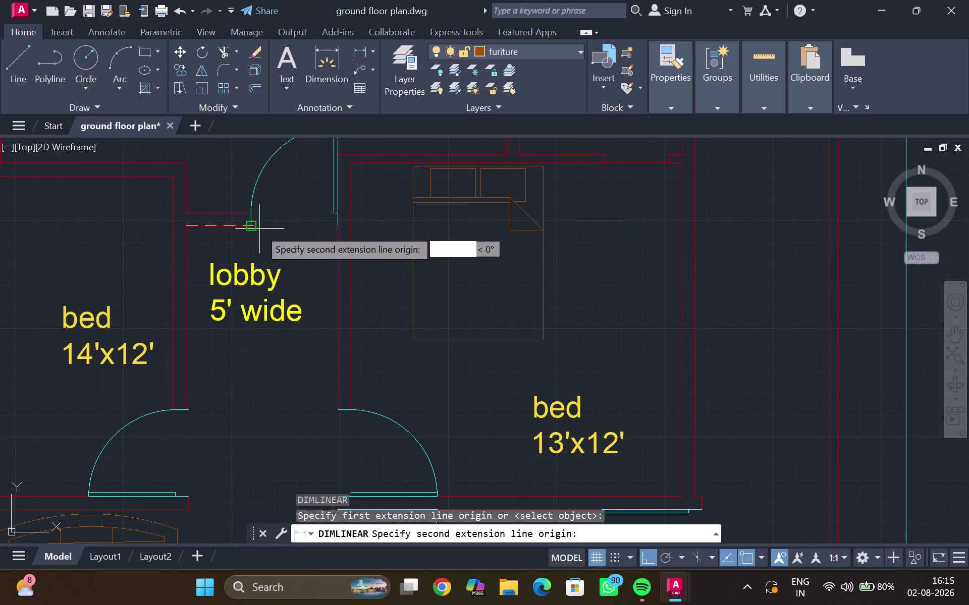
click(337, 225)
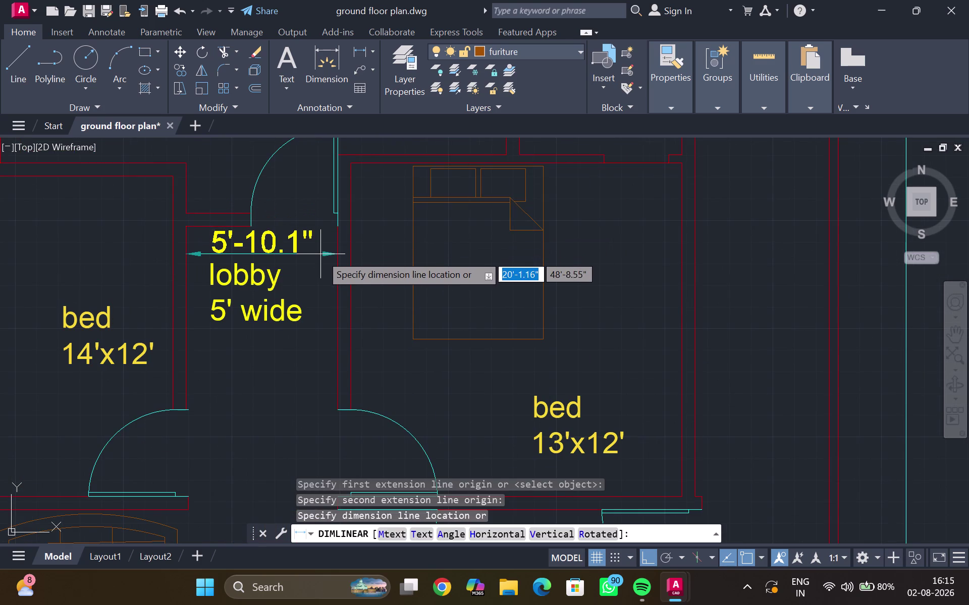
key(Escape)
scroll(down, 3)
middle_drag(272, 262, 286, 346)
scroll(down, 3)
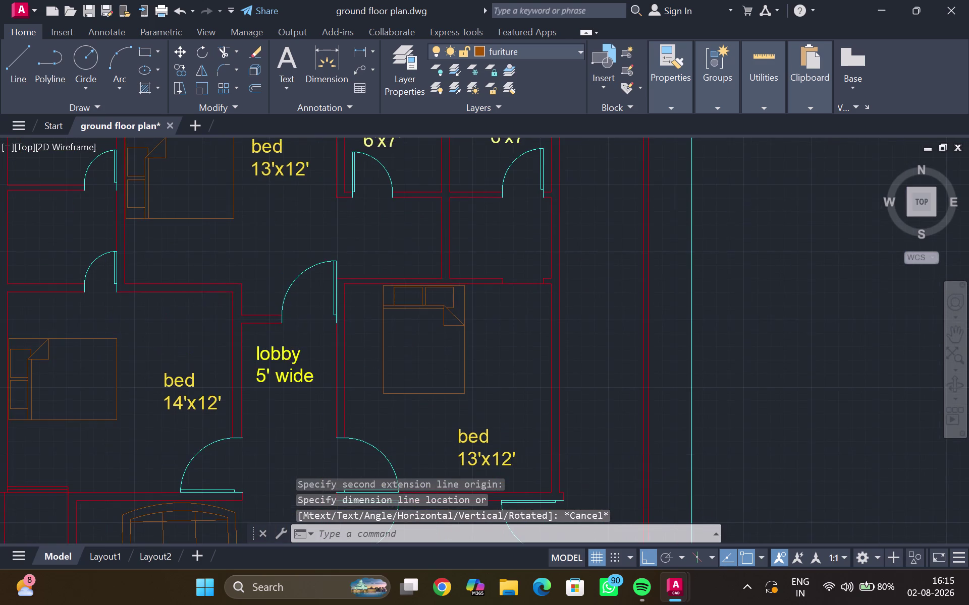
middle_drag(195, 280, 212, 331)
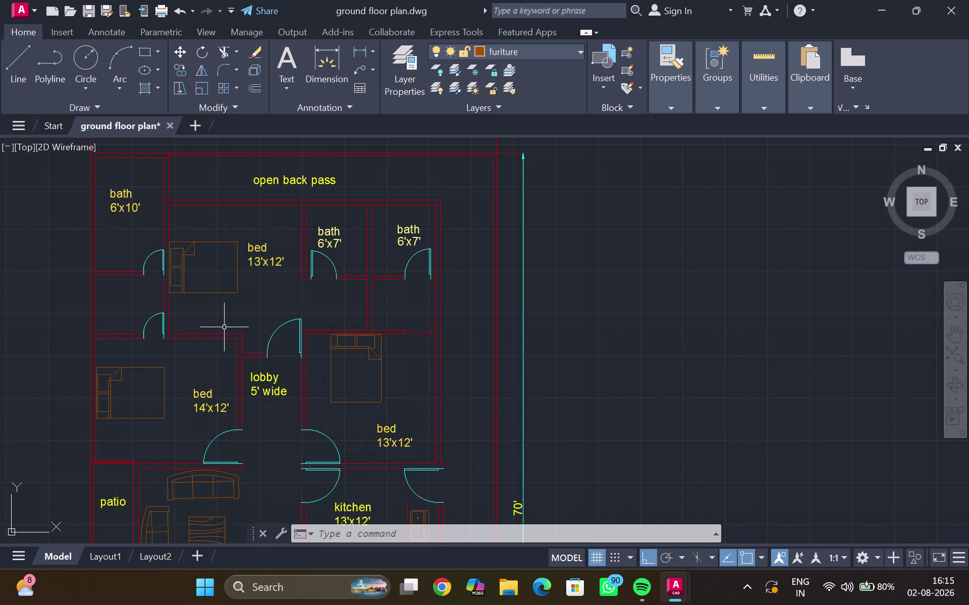
Place a 5'-9" vertical dimension across the first passage beside the bedrooms.
key(Return)
click(140, 336)
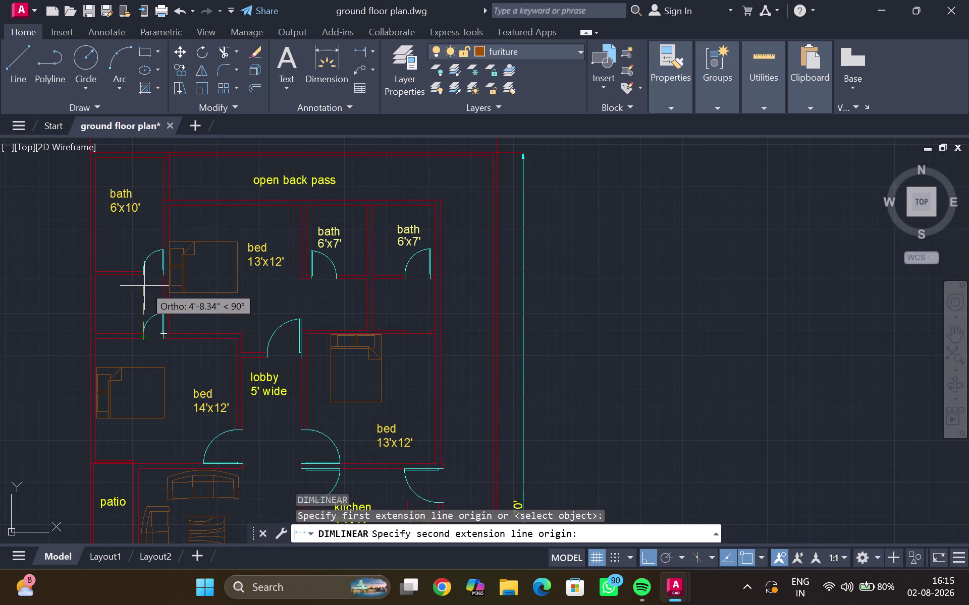
click(145, 277)
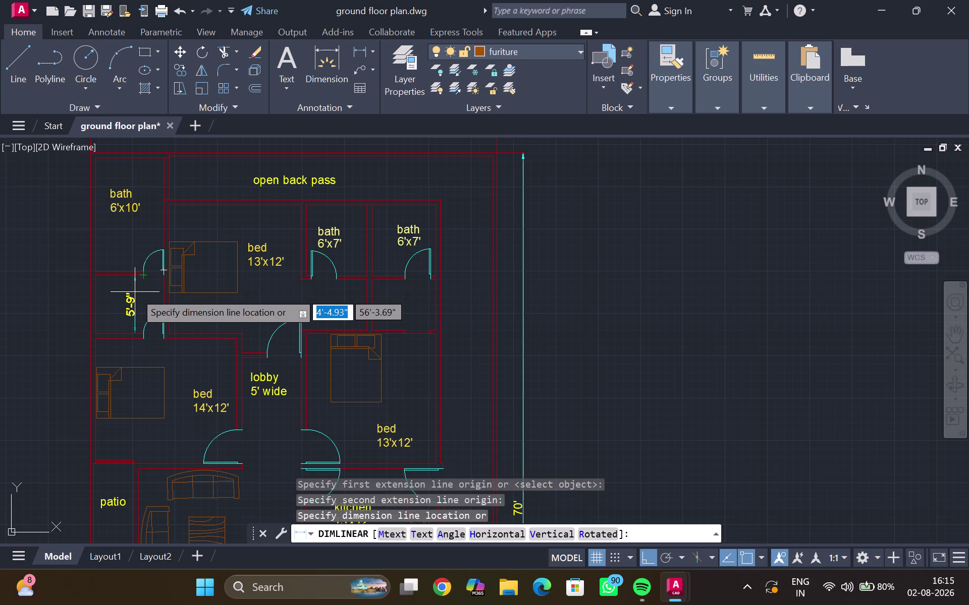
click(135, 292)
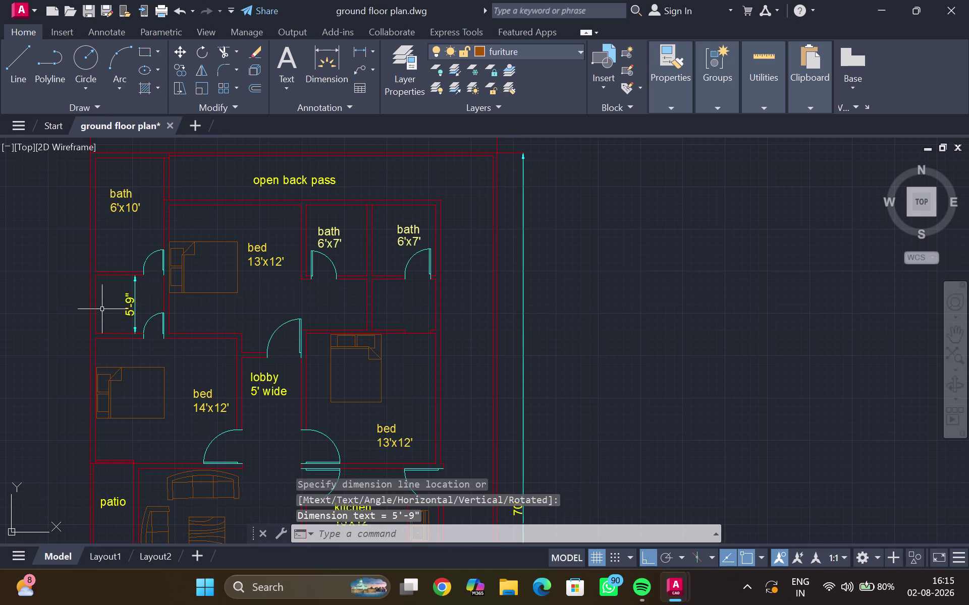
scroll(up, 3)
scroll(down, 3)
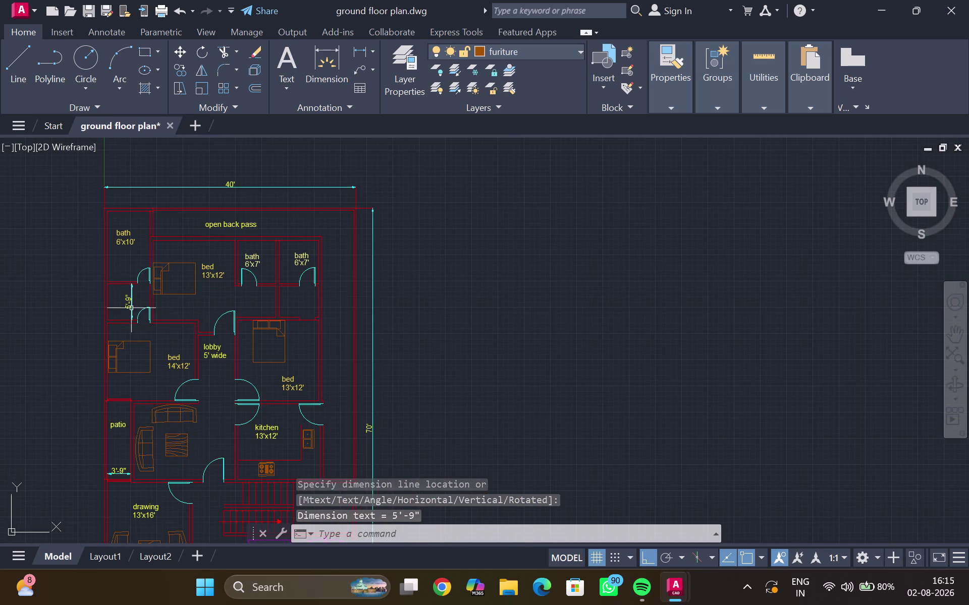
middle_drag(210, 341, 175, 327)
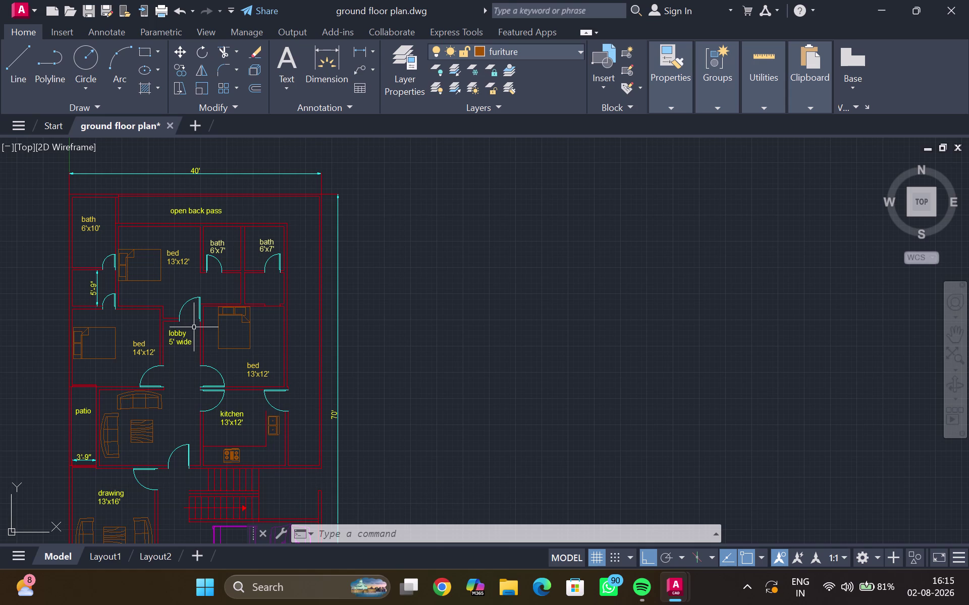
scroll(up, 3)
Add a 5' vertical dimension across the second passage near the lobby.
key(Return)
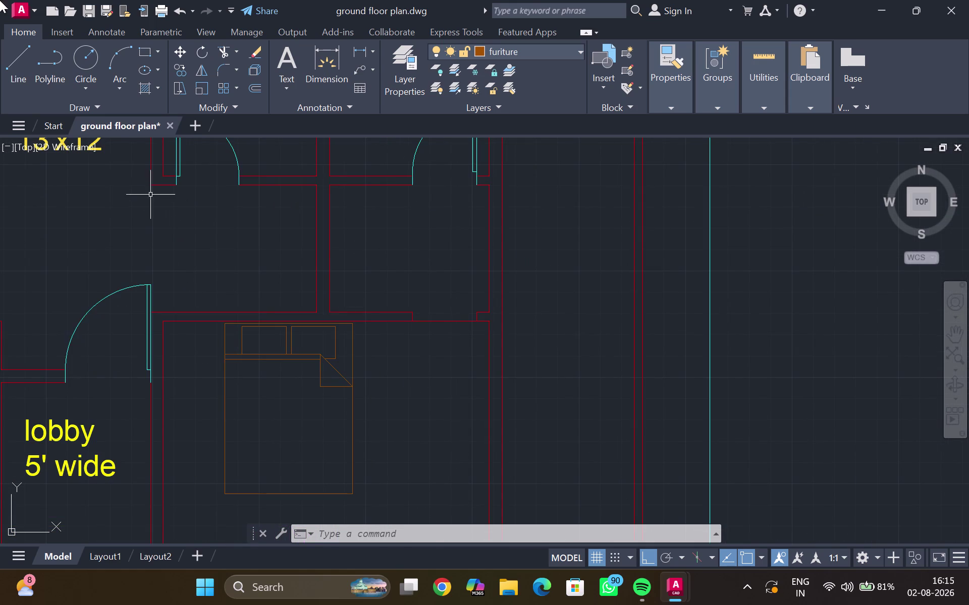
click(151, 187)
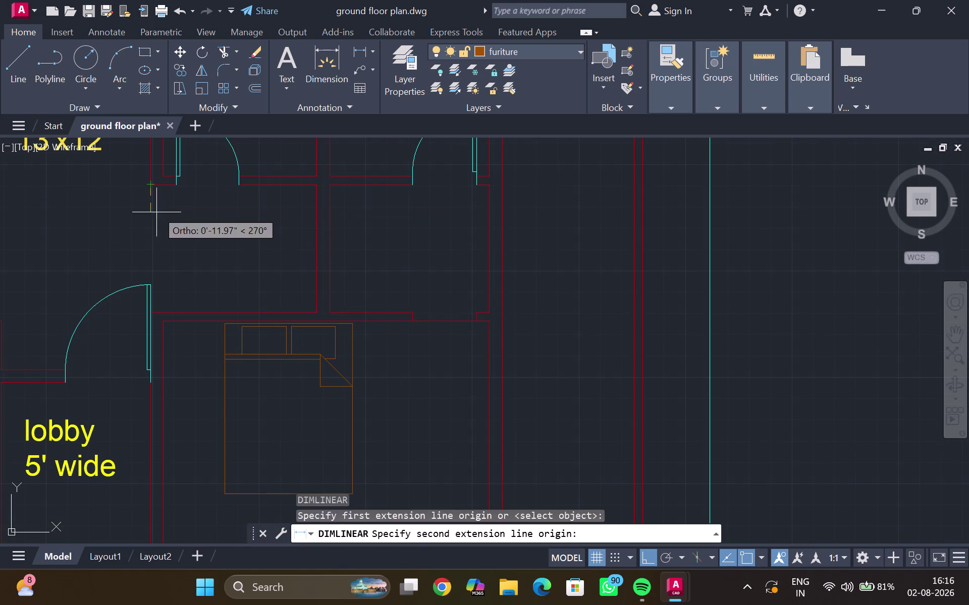
click(150, 314)
click(196, 268)
scroll(down, 3)
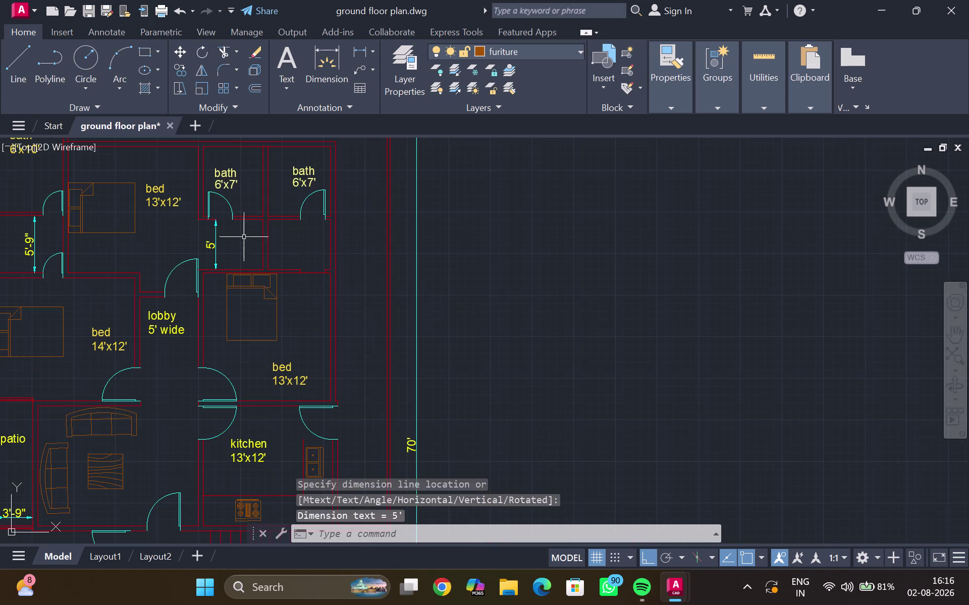
middle_drag(243, 237, 247, 267)
scroll(down, 3)
middle_drag(204, 267, 287, 192)
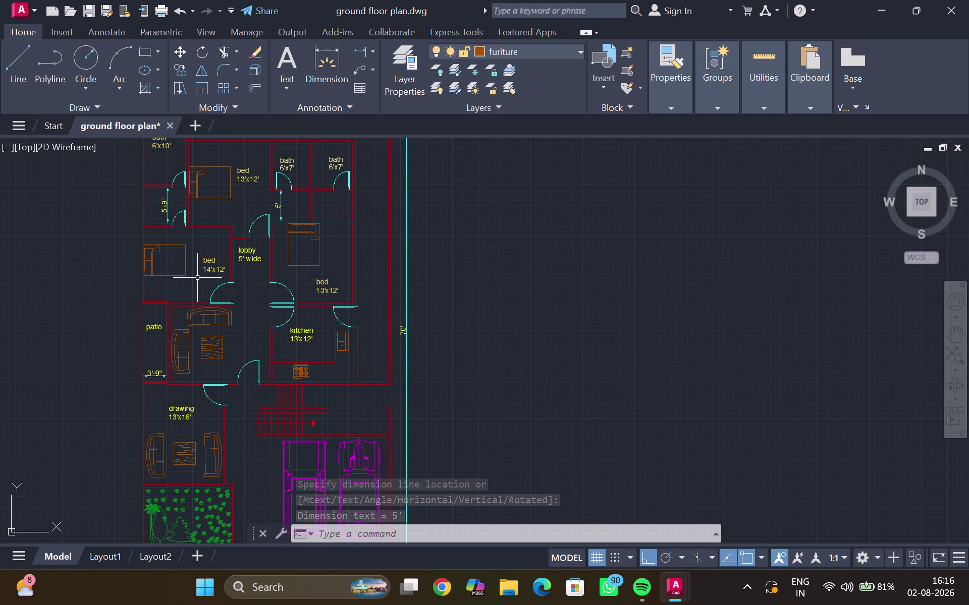
scroll(up, 3)
middle_drag(217, 344, 36, 273)
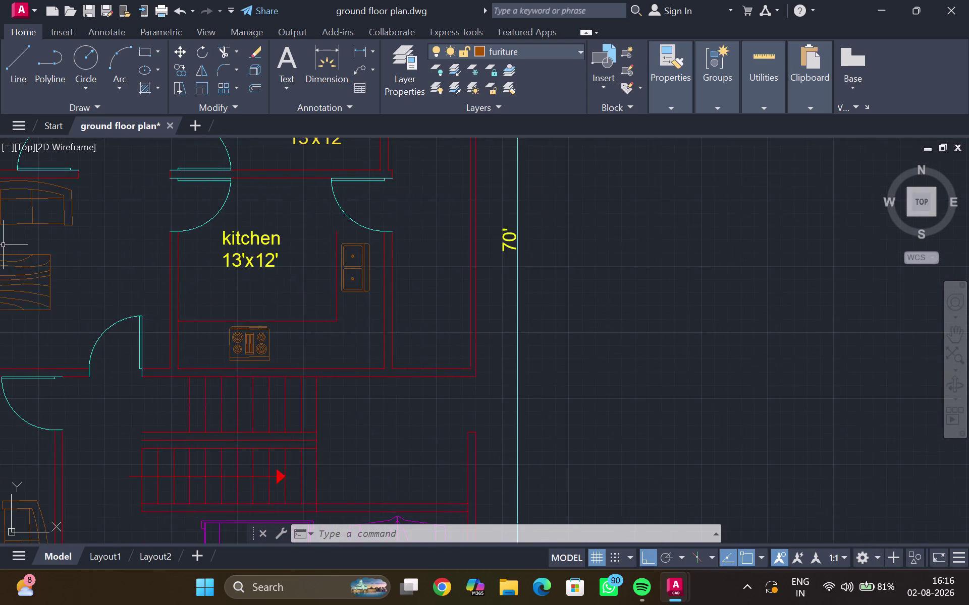
middle_drag(213, 364, 82, 270)
Place an 8' vertical dimension along the staircase.
scroll(up, 3)
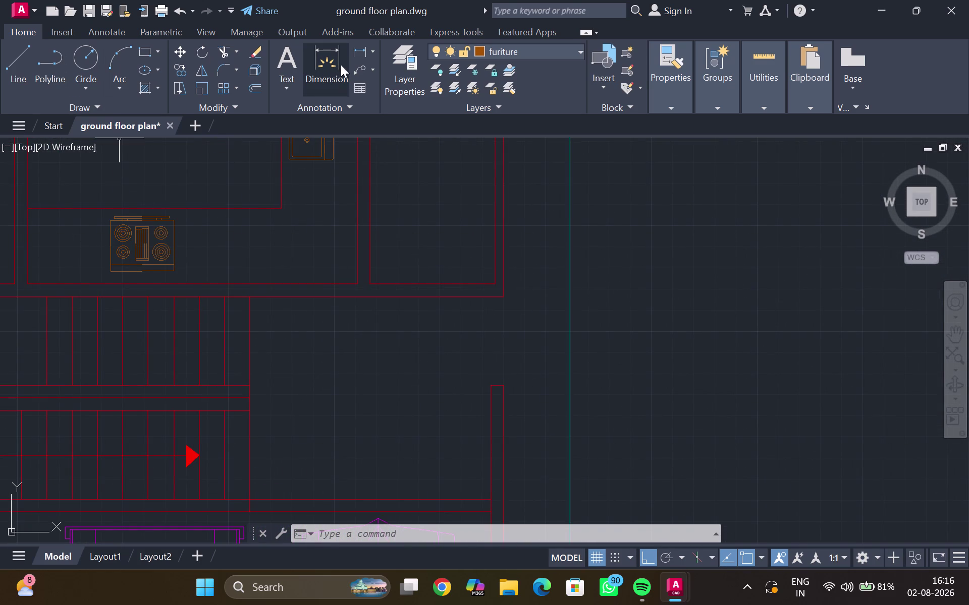
key(Return)
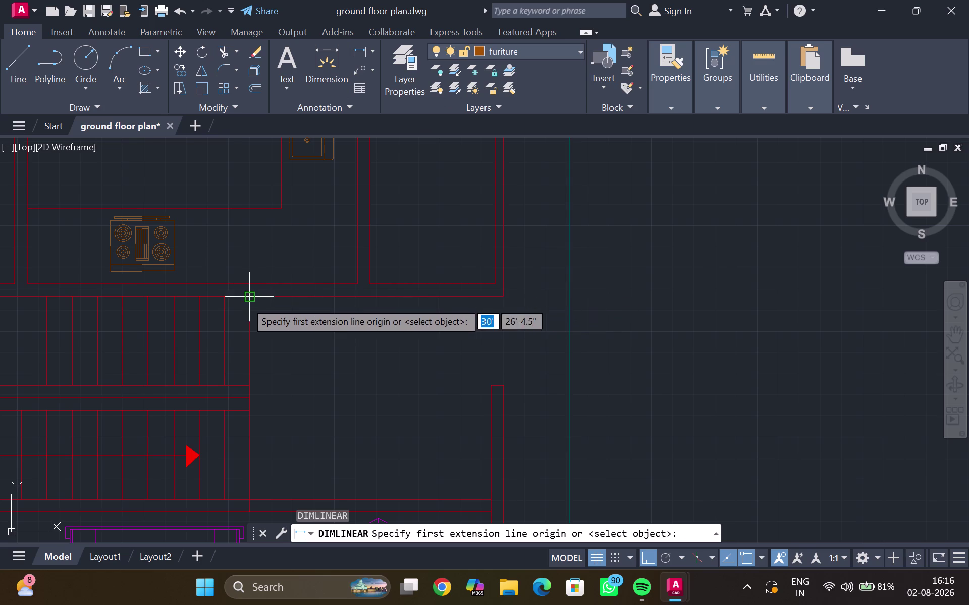
click(246, 301)
middle_drag(252, 405, 252, 293)
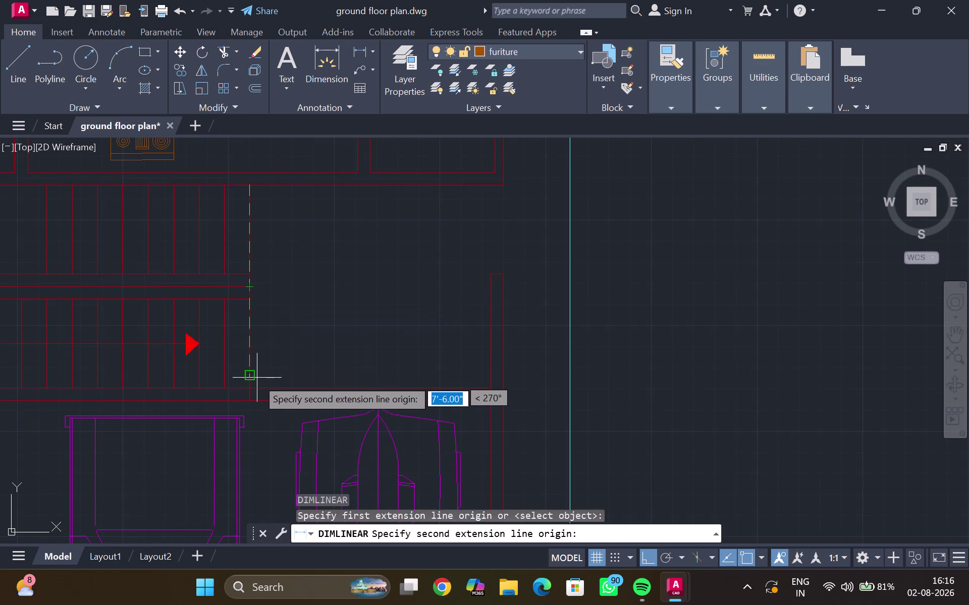
click(250, 388)
click(297, 324)
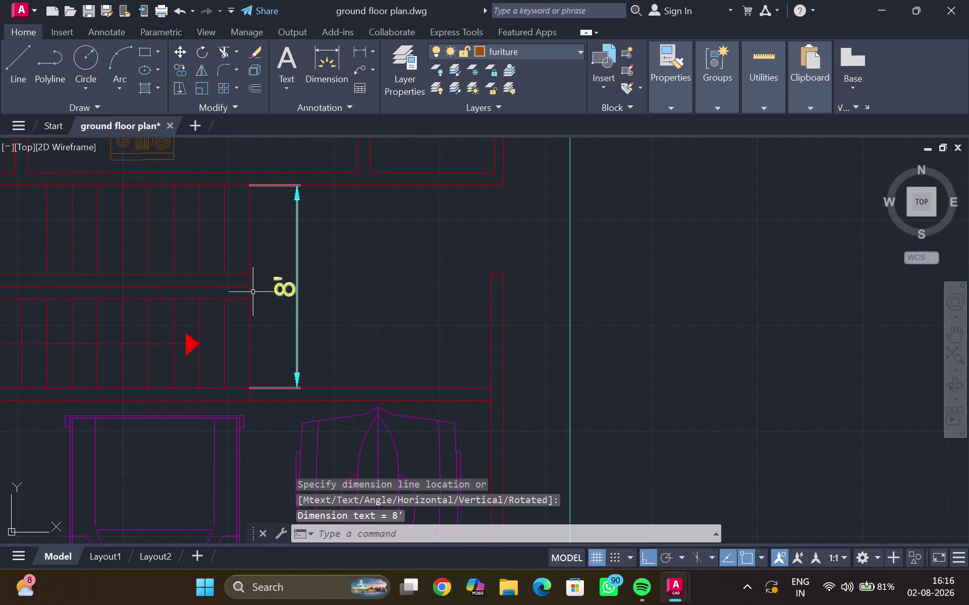
Add a 4' vertical dimension near the stairs and zoom out to the whole plan.
click(360, 45)
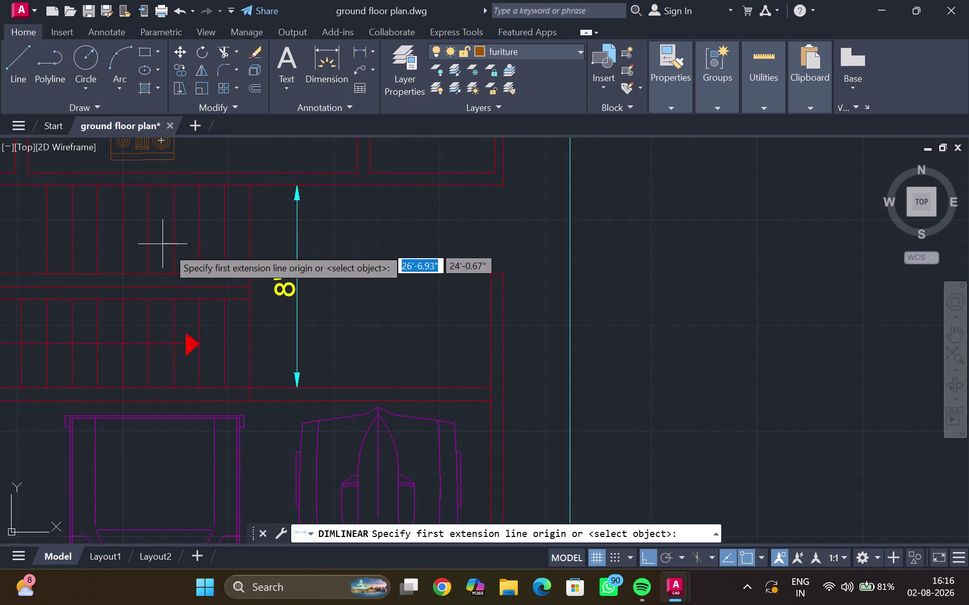
click(173, 285)
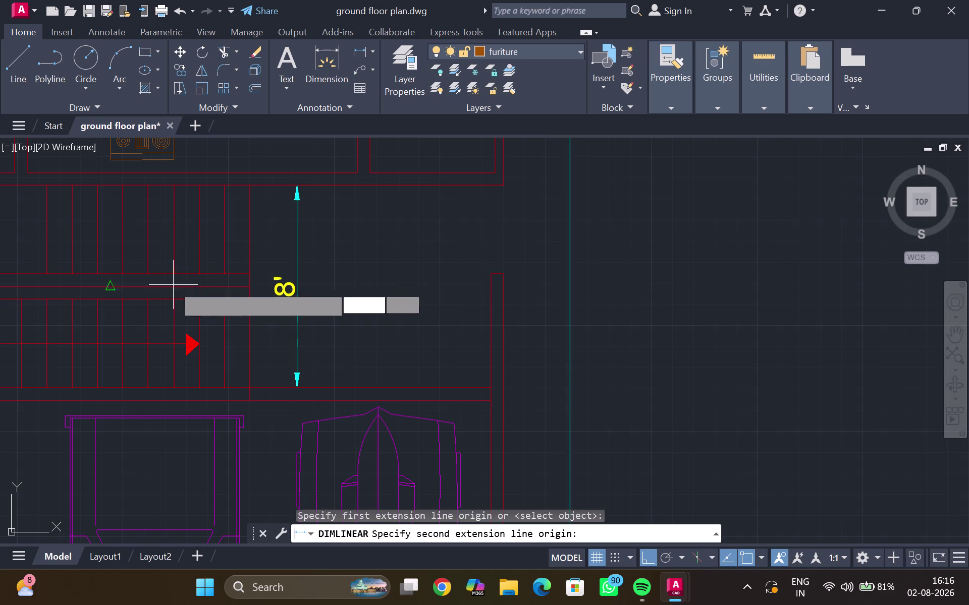
click(174, 186)
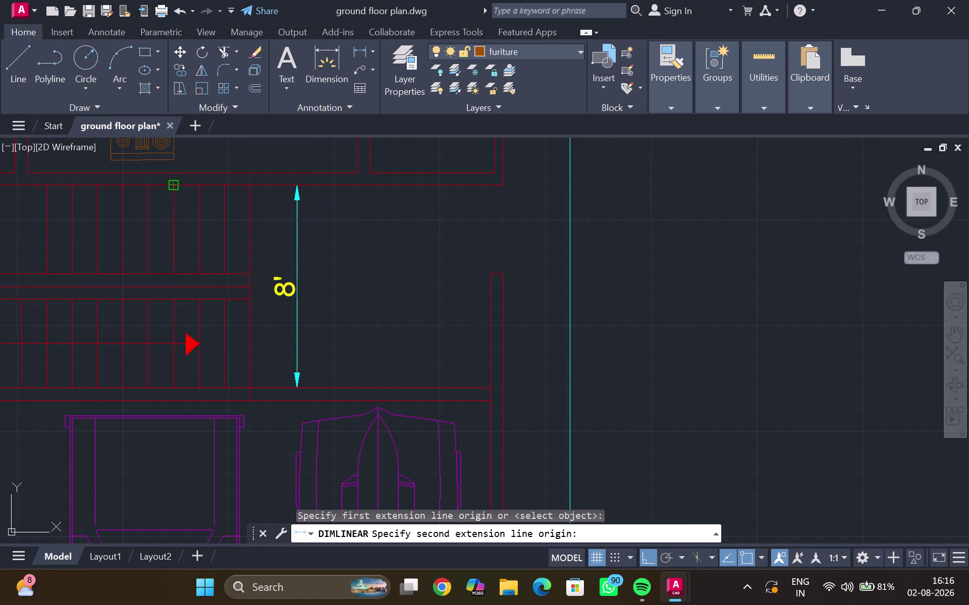
click(268, 225)
scroll(down, 3)
middle_drag(271, 223, 333, 224)
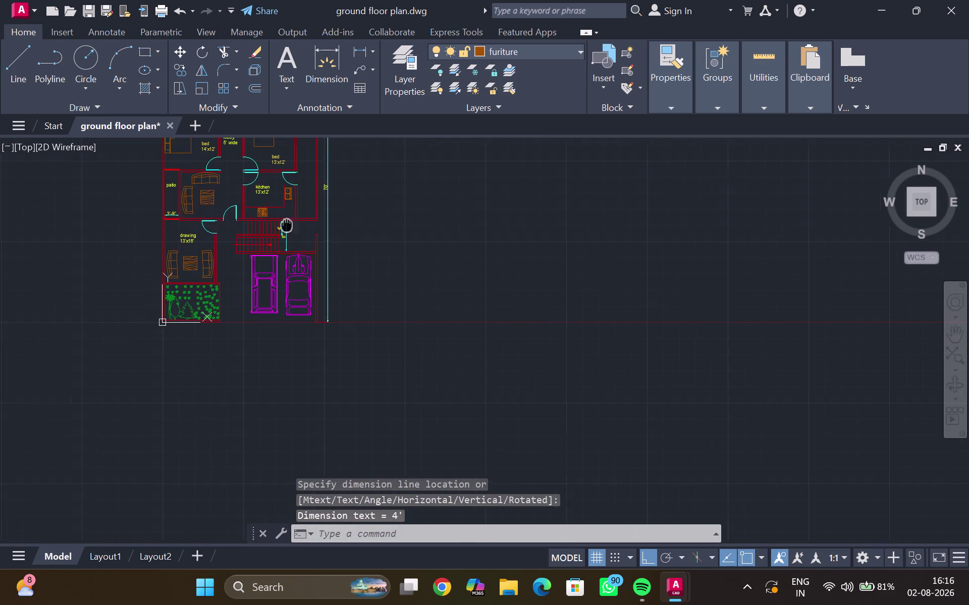
middle_drag(333, 224, 376, 223)
middle_drag(301, 259, 258, 385)
scroll(down, 3)
scroll(up, 3)
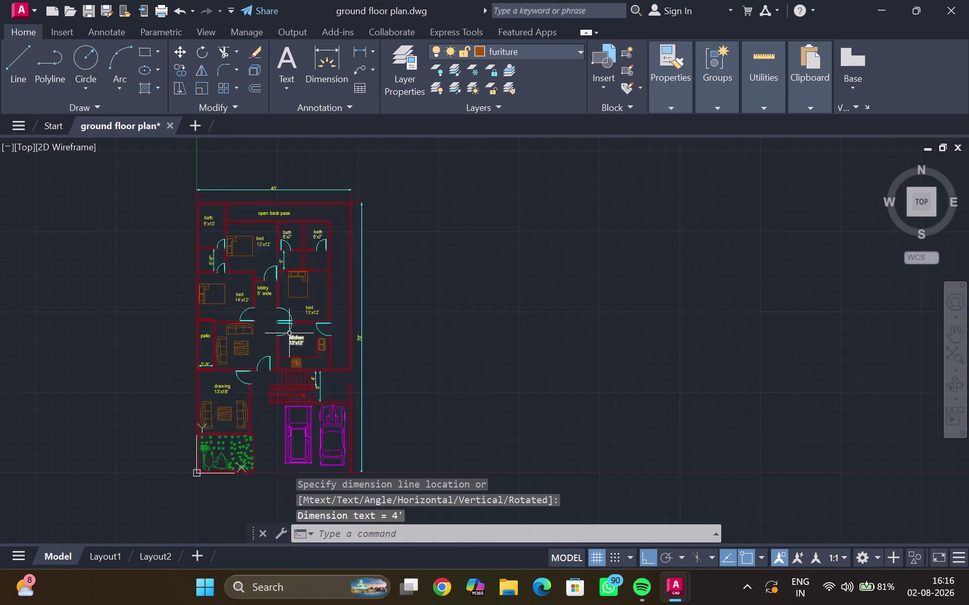
middle_drag(297, 293, 281, 294)
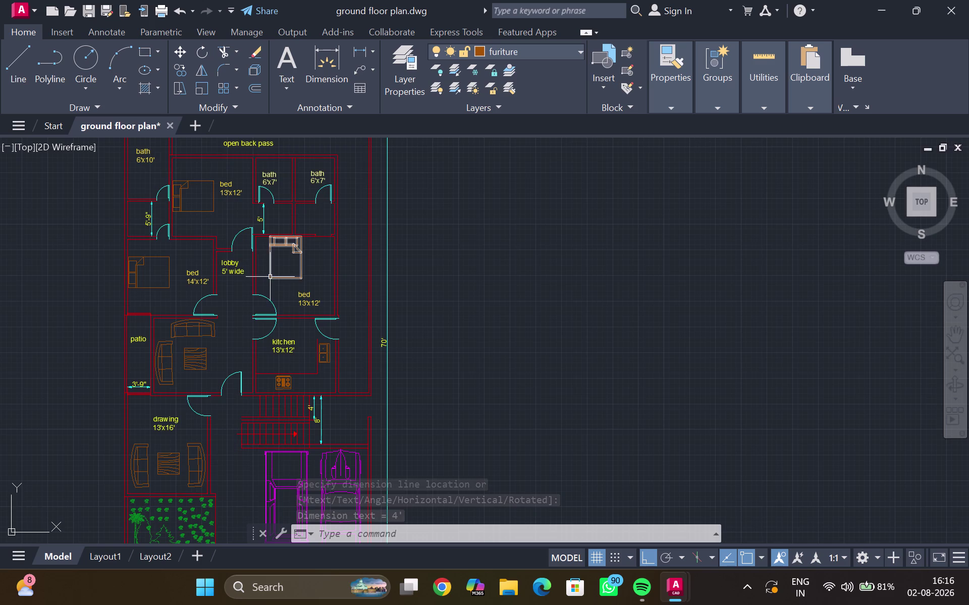
scroll(down, 3)
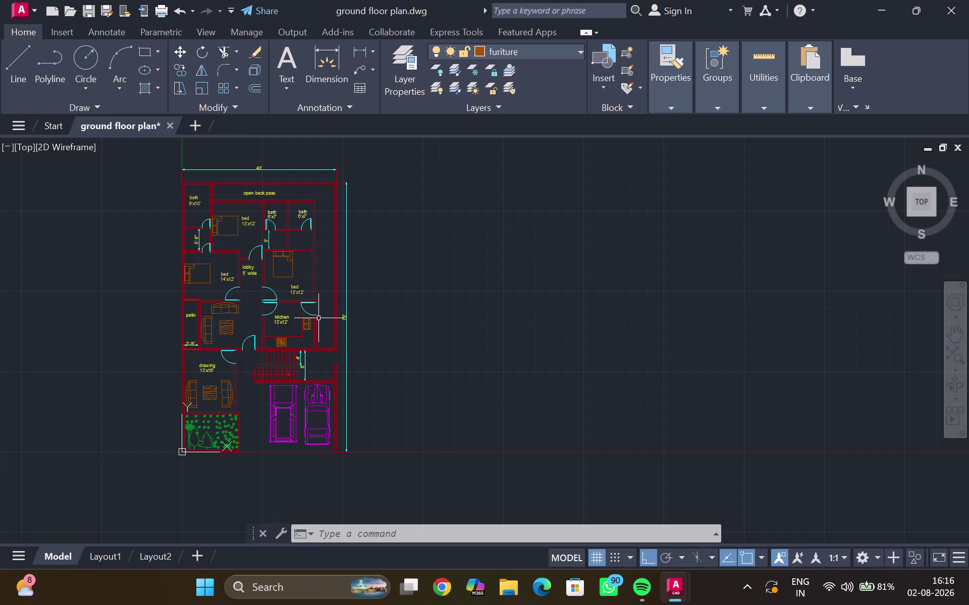
Save the ground floor plan drawing, then choose PDF export from the application menu.
middle_drag(307, 344, 614, 277)
scroll(up, 3)
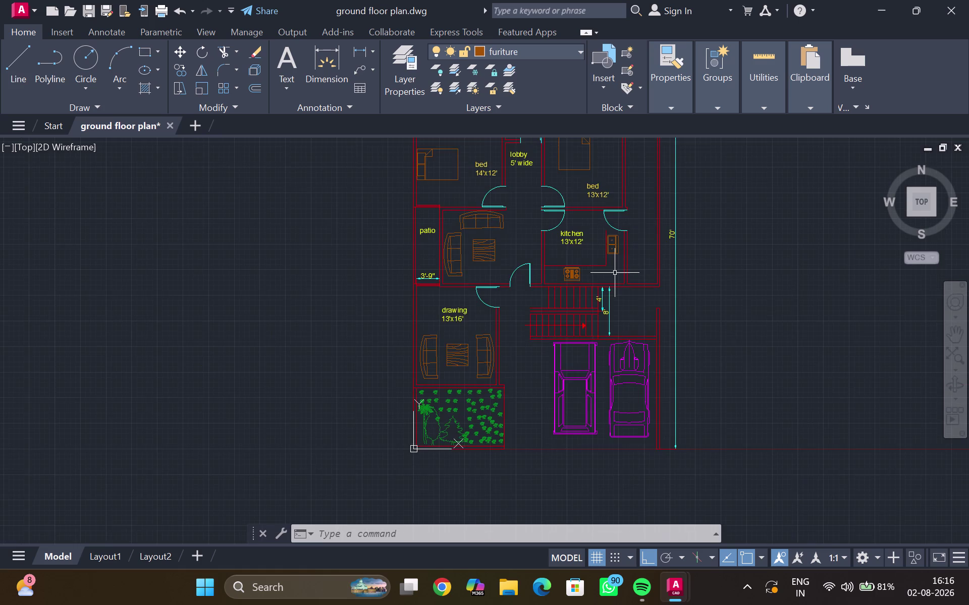
scroll(up, 3)
middle_drag(614, 273, 352, 438)
scroll(down, 3)
middle_drag(260, 358, 325, 314)
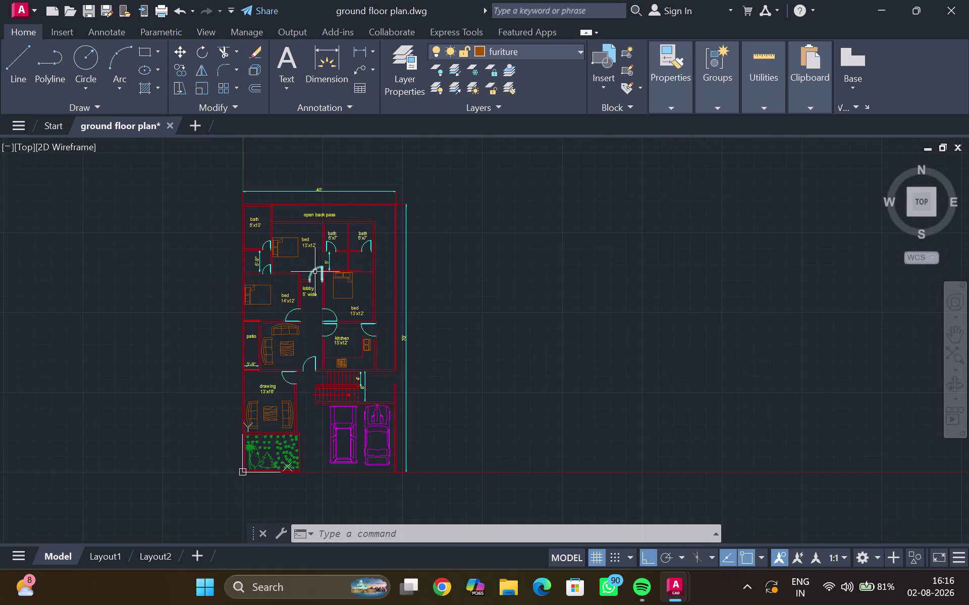
click(15, 1)
click(15, 10)
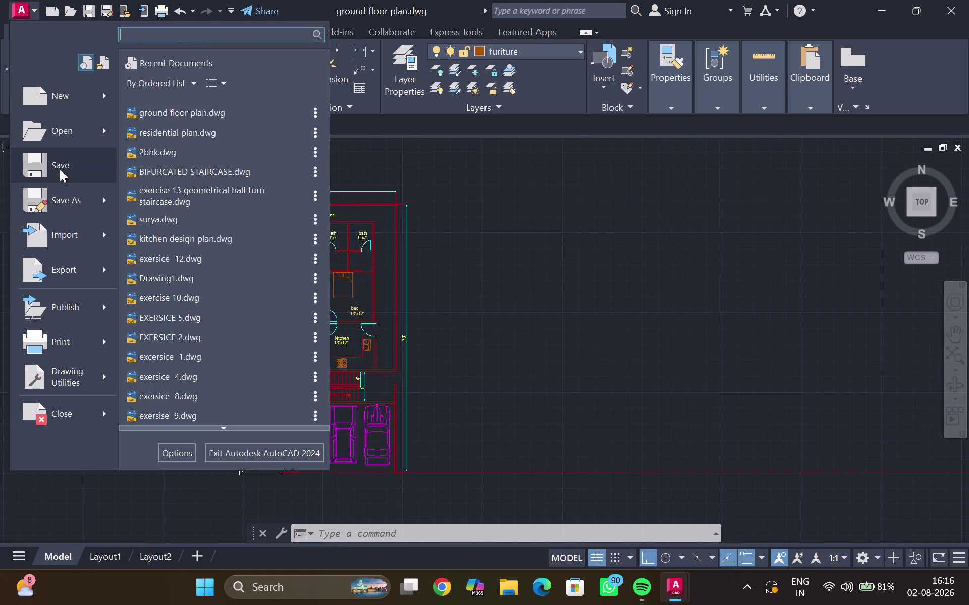
click(60, 169)
click(20, 7)
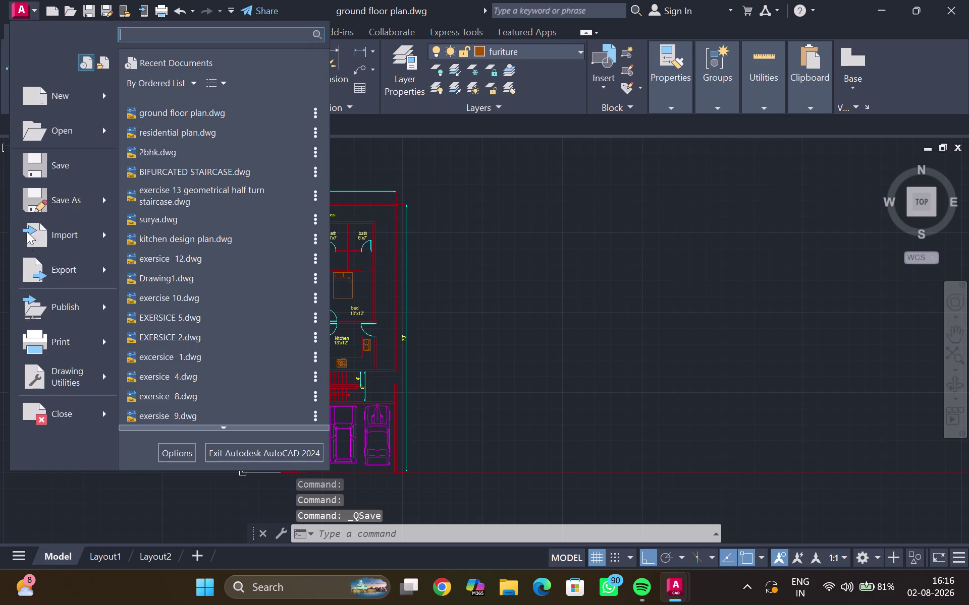
click(49, 270)
click(145, 265)
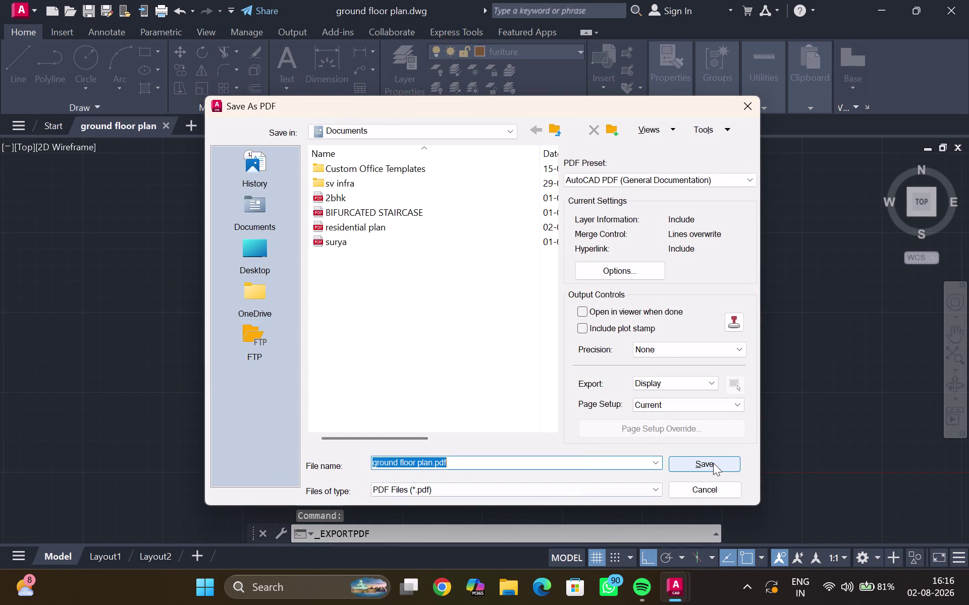
Export the plan as ground floor plan.pdf and check the publish job finished.
click(713, 463)
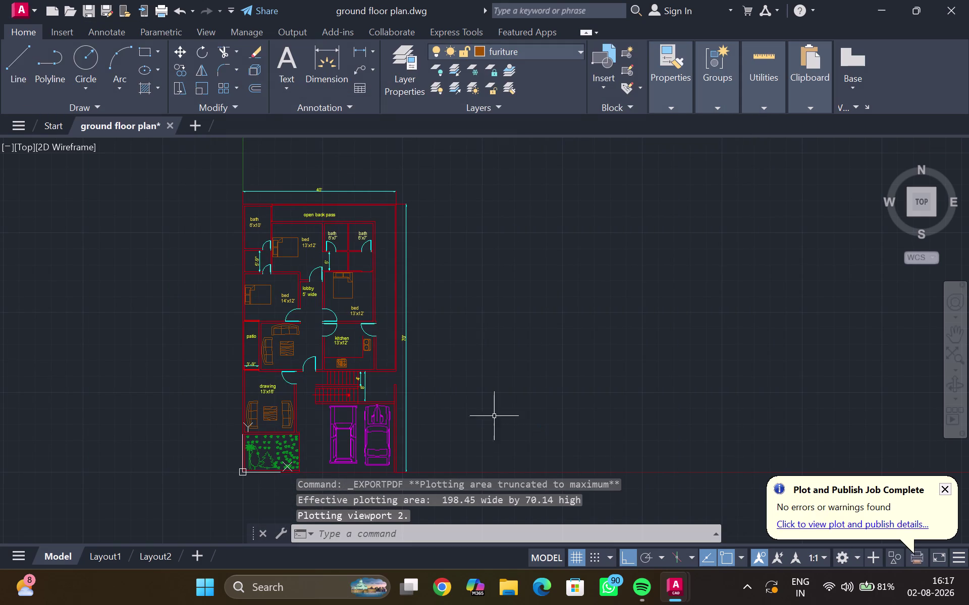
click(750, 586)
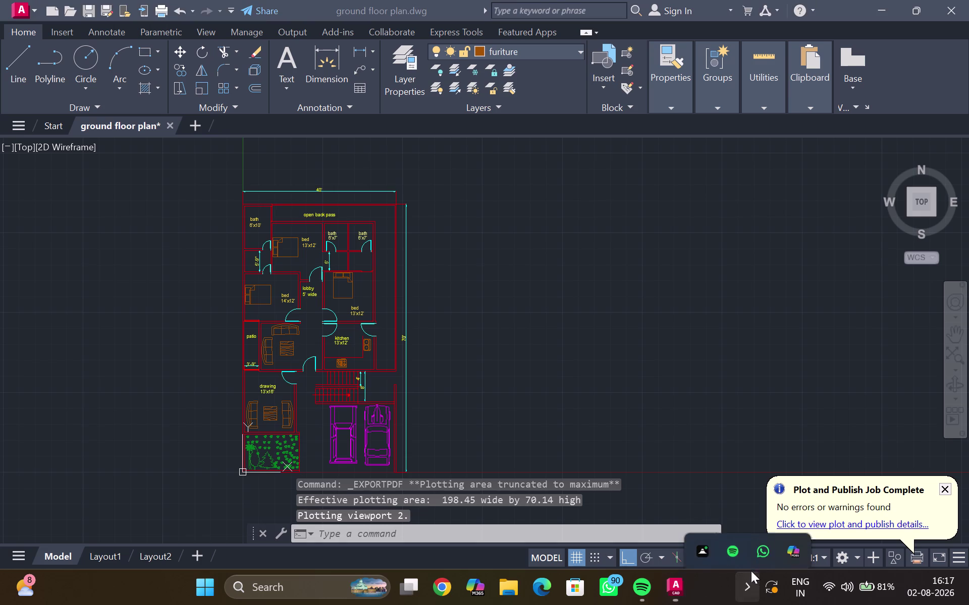